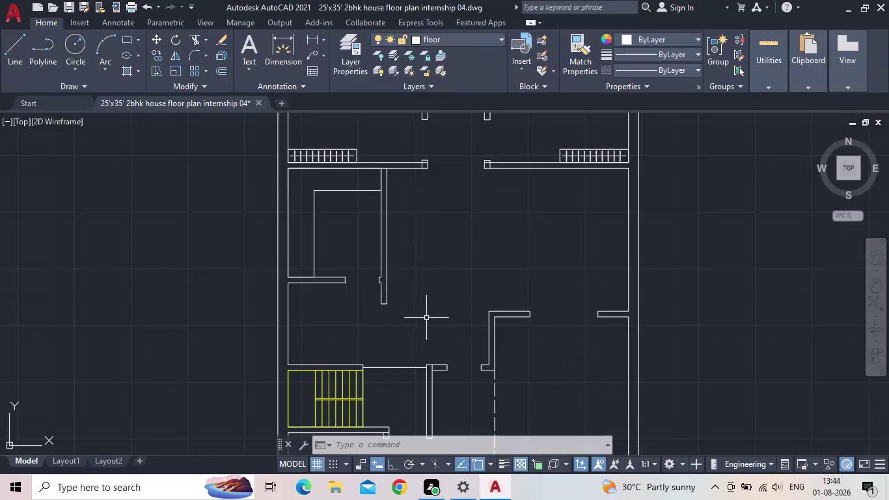
Pan and zoom around the finished floor plan to reframe it.
scroll(down, 3)
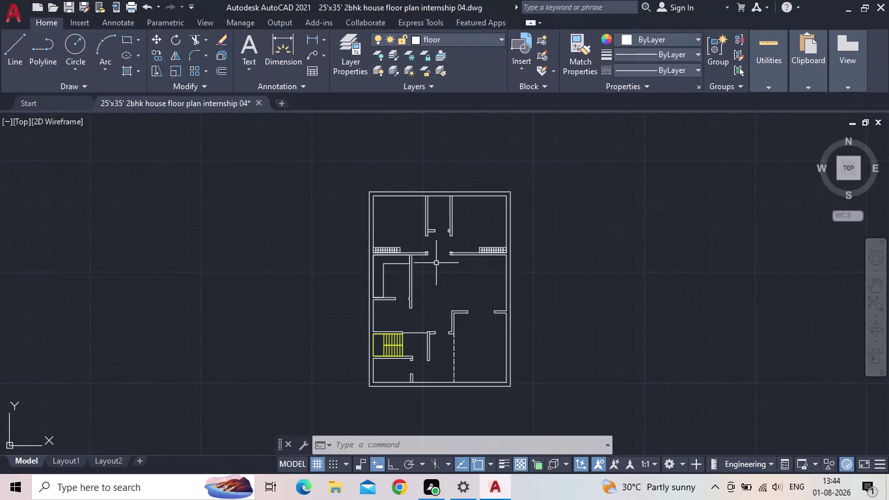
scroll(up, 3)
middle_drag(454, 289, 390, 300)
scroll(up, 3)
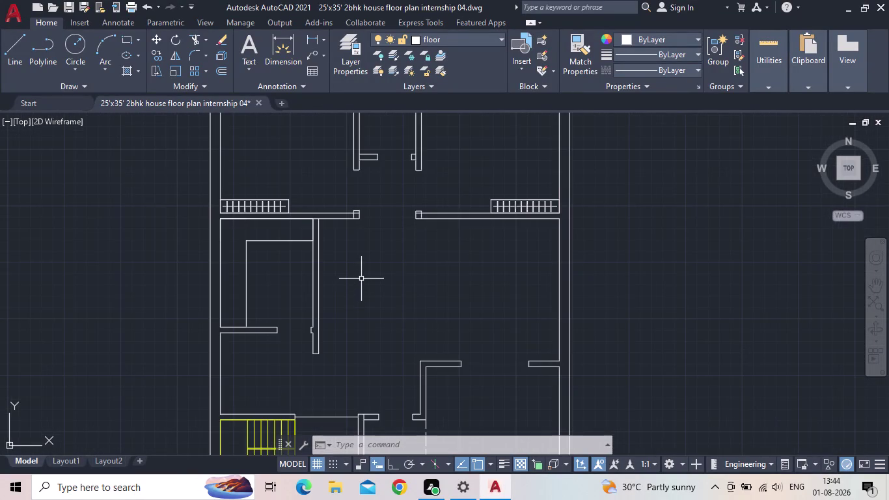
middle_drag(362, 280, 351, 291)
scroll(down, 3)
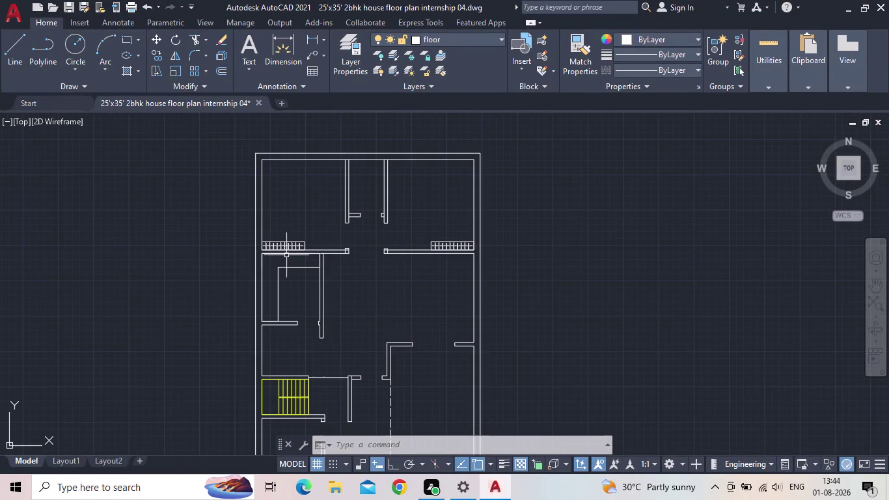
middle_drag(376, 305, 332, 244)
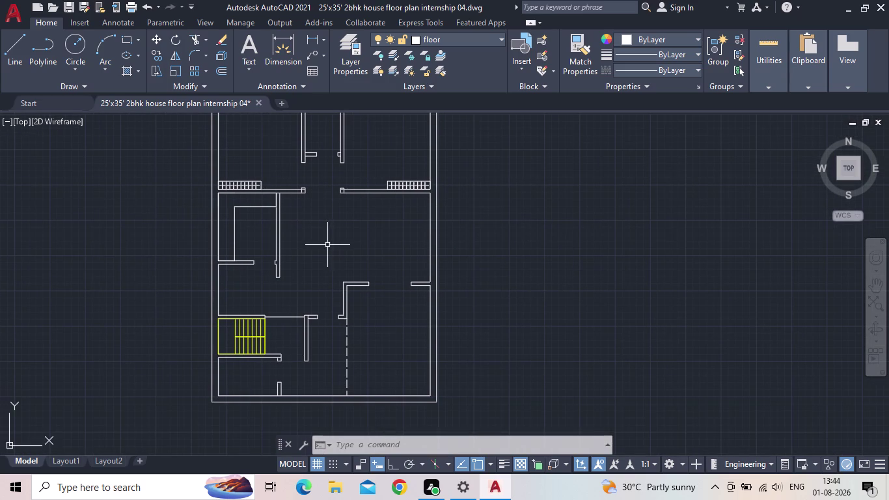
middle_drag(372, 236, 360, 241)
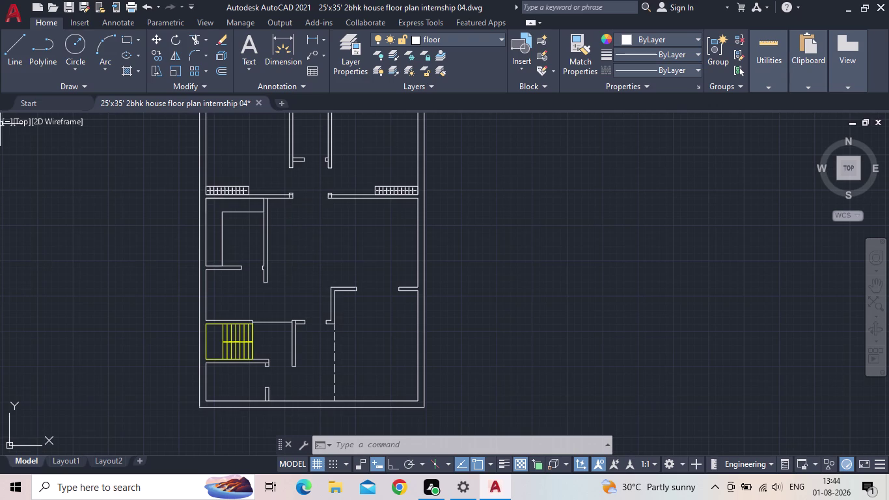
middle_drag(328, 245, 327, 246)
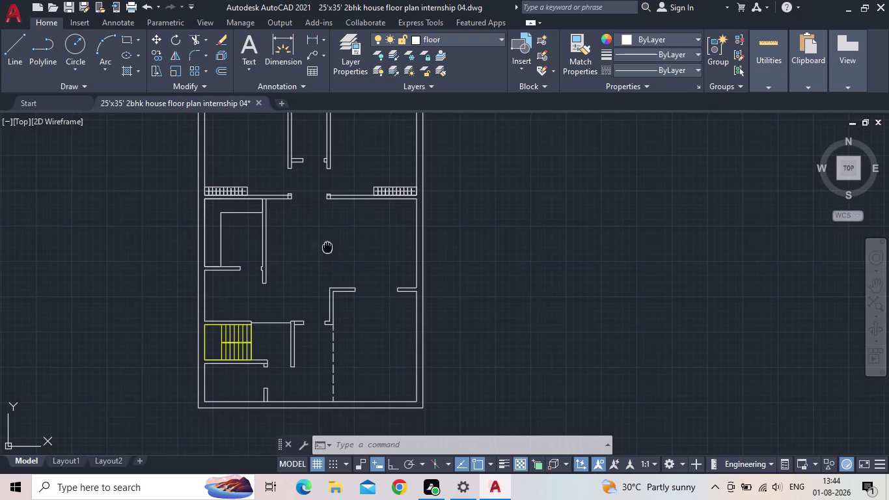
middle_drag(327, 246, 280, 282)
scroll(down, 3)
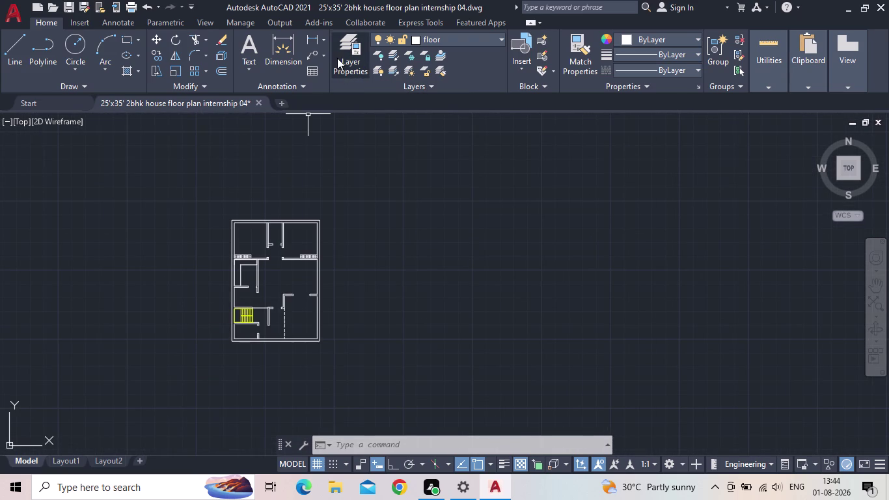
Make the cyan furnitures layer current in Layer Properties, then close the palette.
click(339, 59)
drag(337, 255, 338, 230)
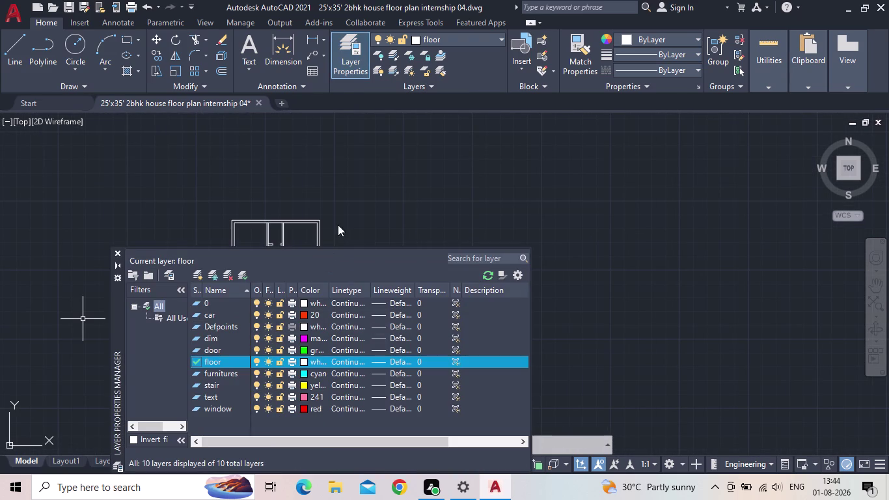
drag(338, 230, 337, 217)
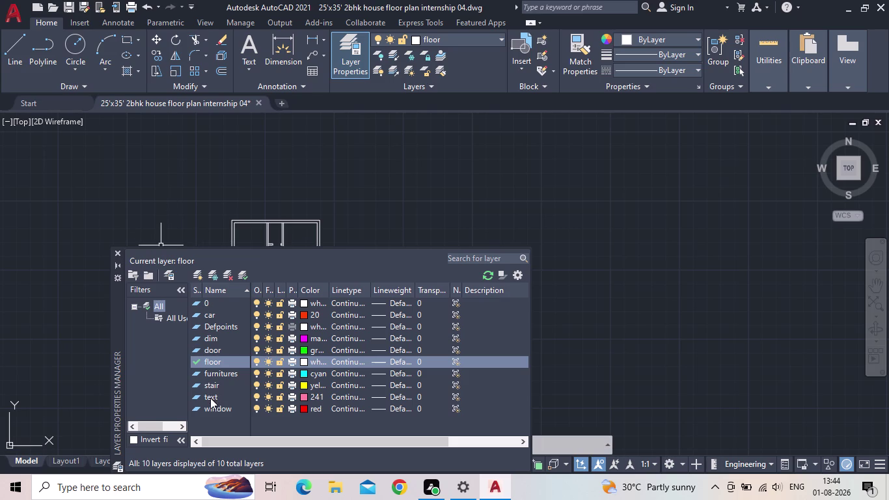
double_click(195, 373)
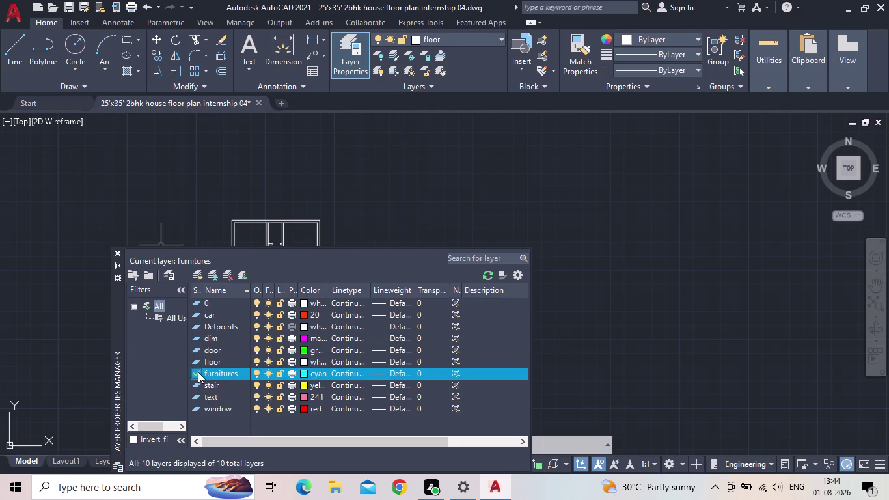
click(118, 250)
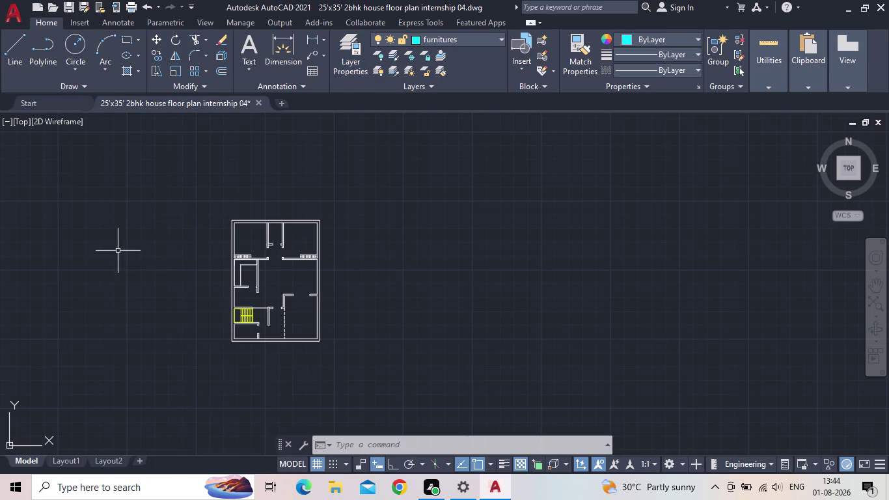
middle_drag(521, 216, 558, 202)
scroll(up, 3)
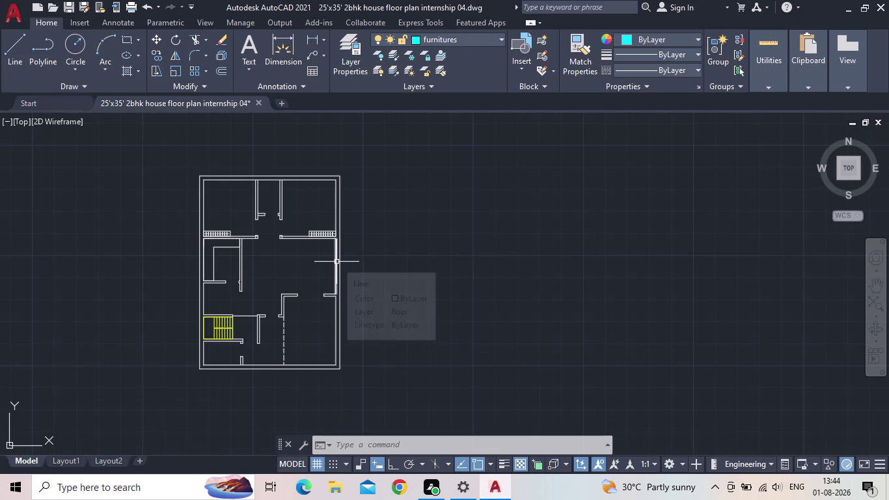
Open DesignCenter with DC and place a queen bed, dining set and rubber plant.
text(dc)
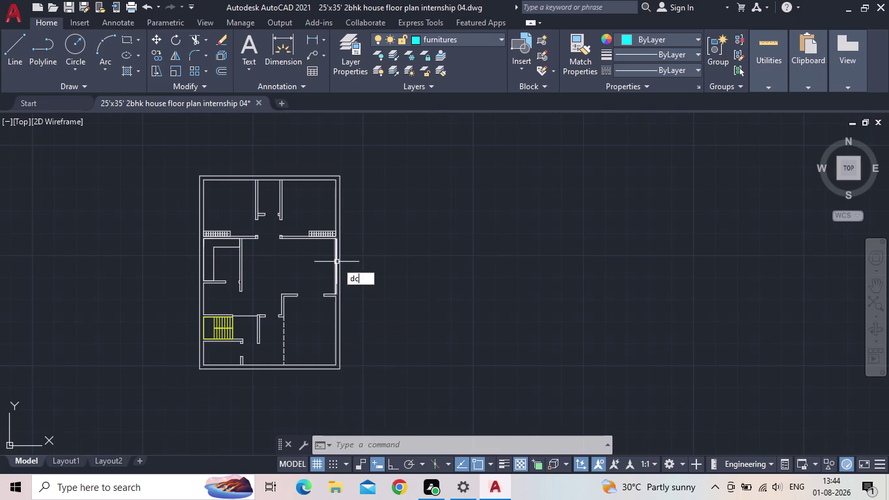
key(Return)
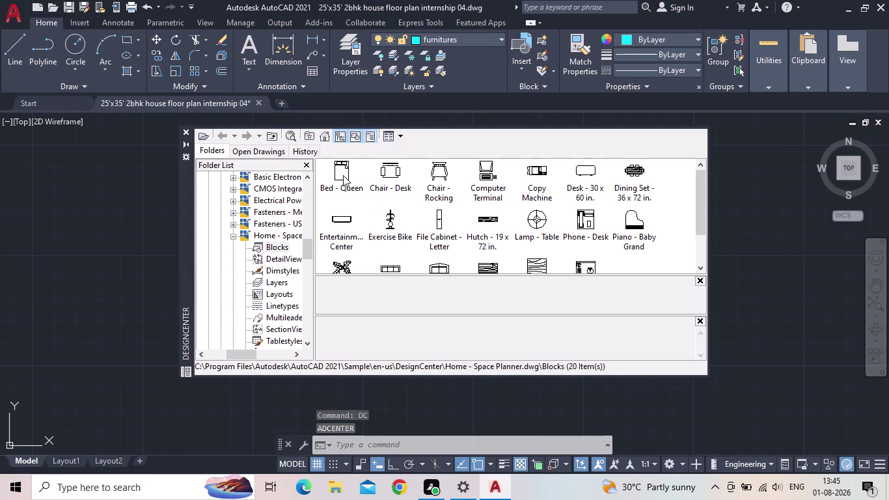
drag(343, 175, 127, 200)
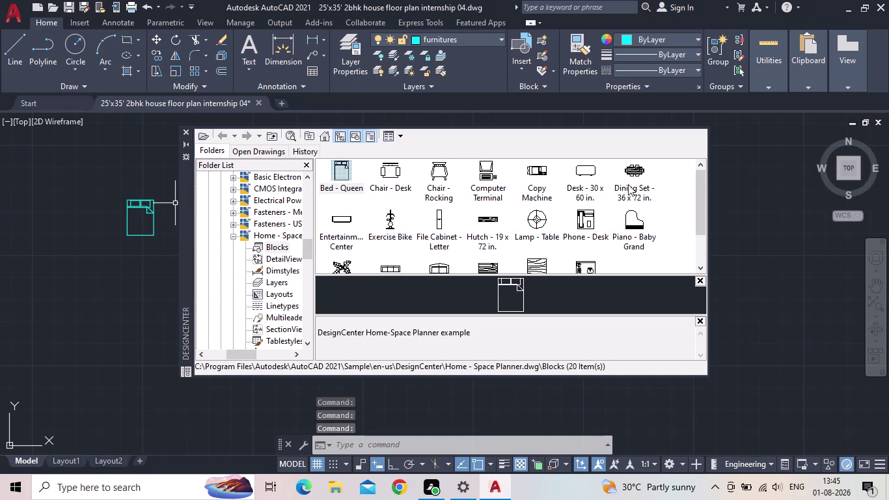
drag(636, 178, 138, 266)
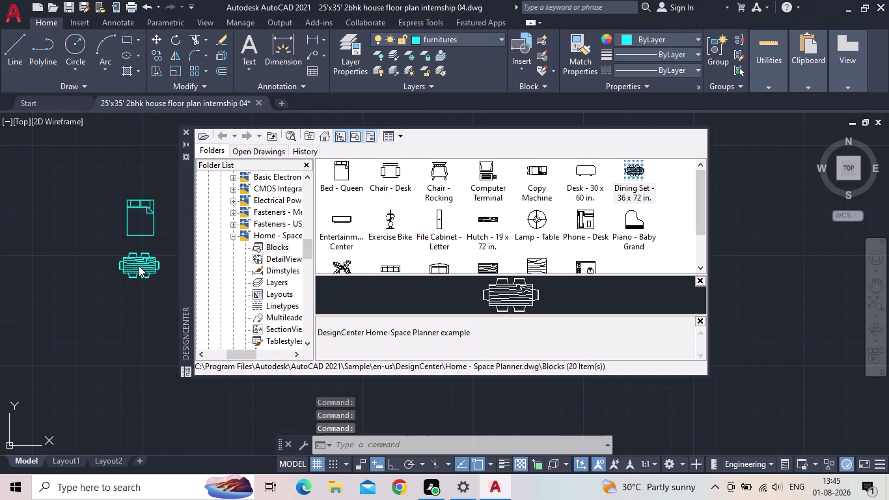
scroll(down, 3)
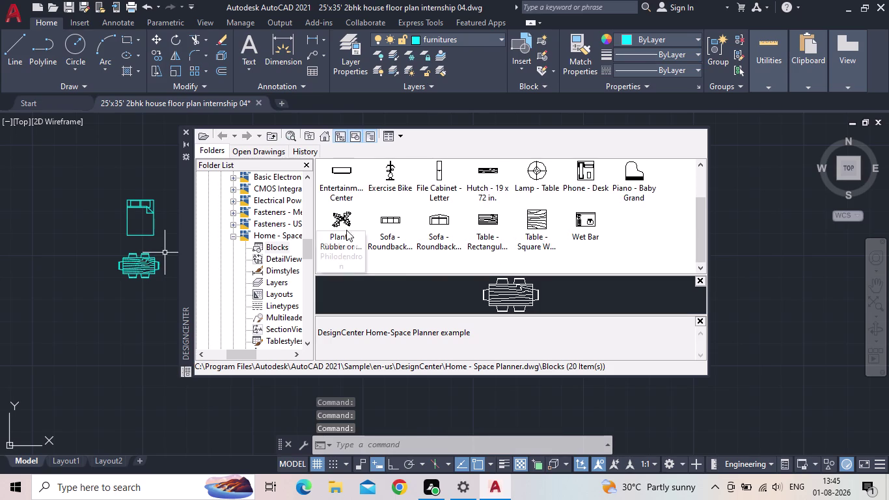
drag(342, 225, 95, 201)
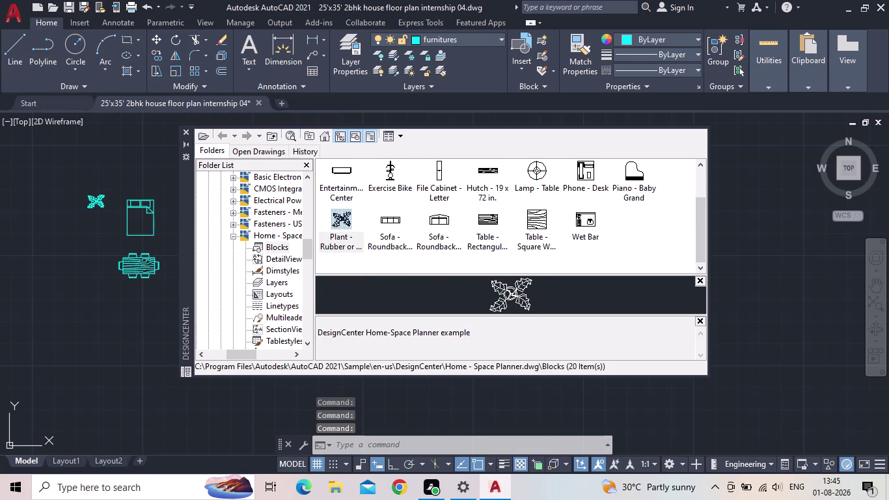
drag(95, 201, 91, 188)
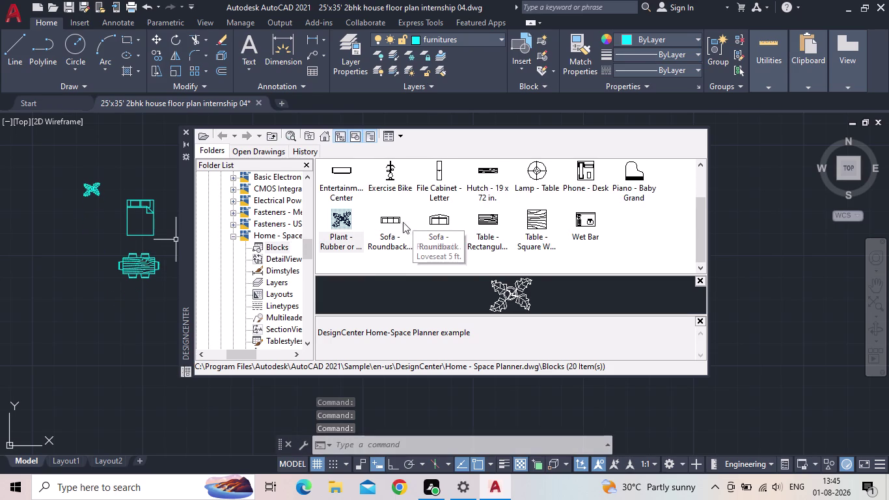
Add two roundback sofas, an entertainment center, a 30 x 60 desk and a table lamp.
drag(389, 221, 78, 256)
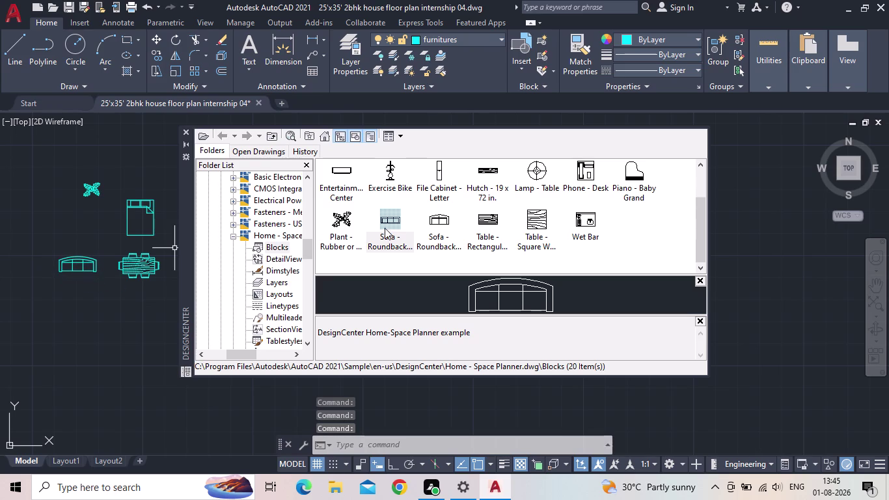
drag(439, 217, 86, 301)
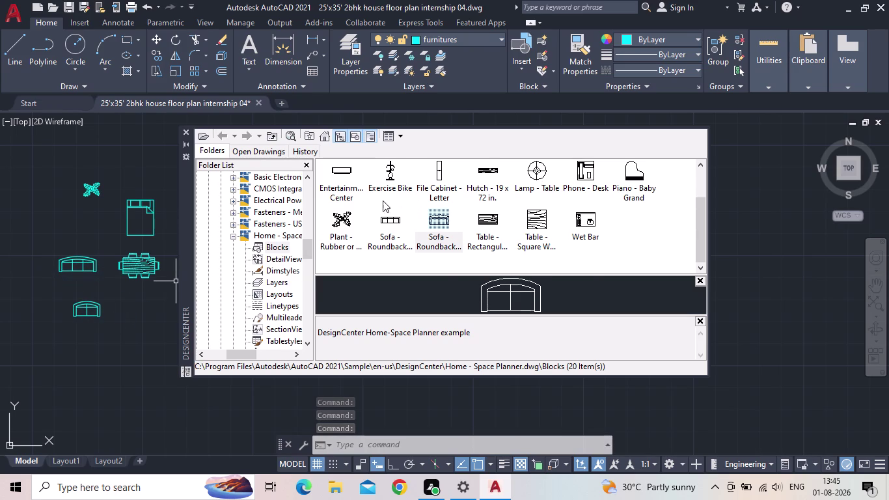
scroll(up, 3)
drag(340, 218, 181, 290)
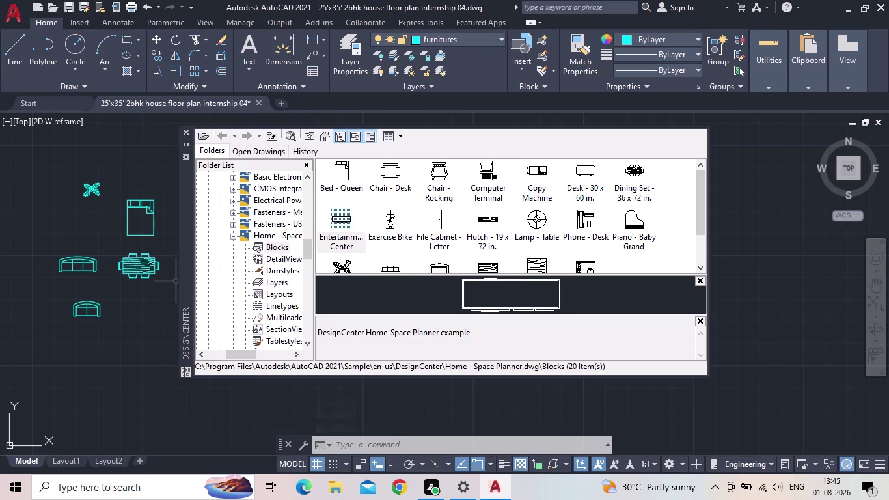
drag(181, 291, 82, 331)
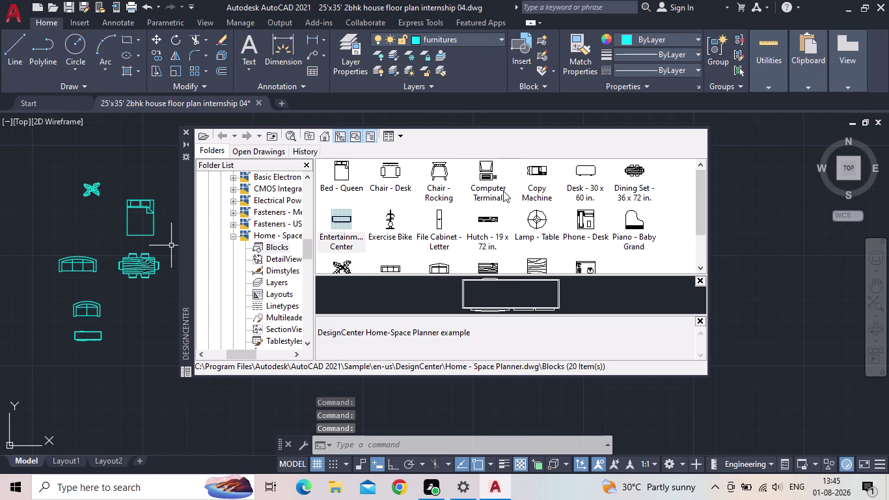
drag(582, 171, 134, 365)
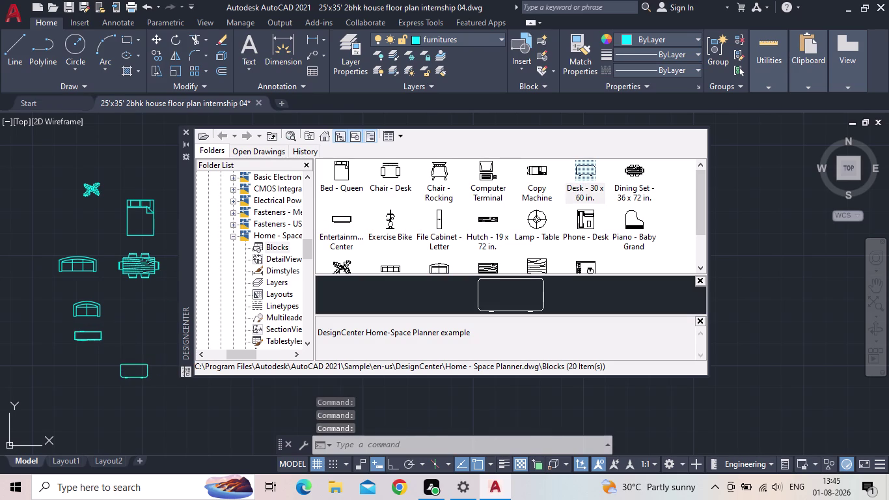
drag(134, 365, 135, 306)
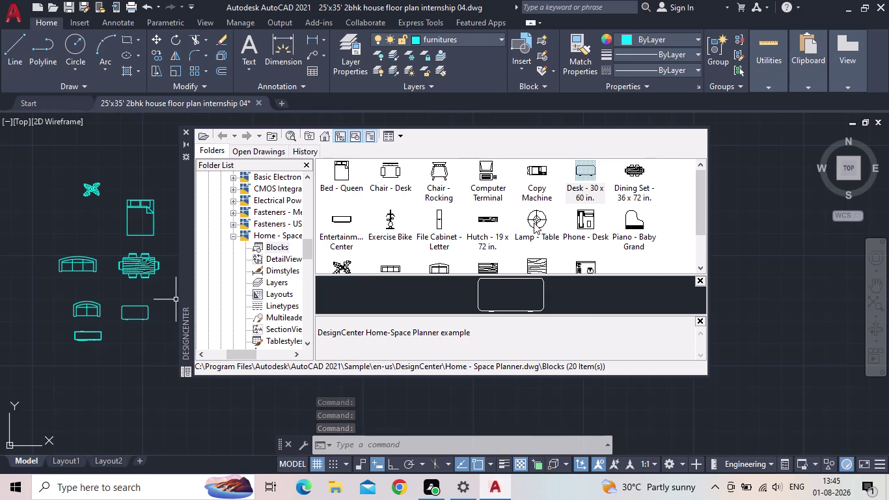
drag(540, 218, 89, 223)
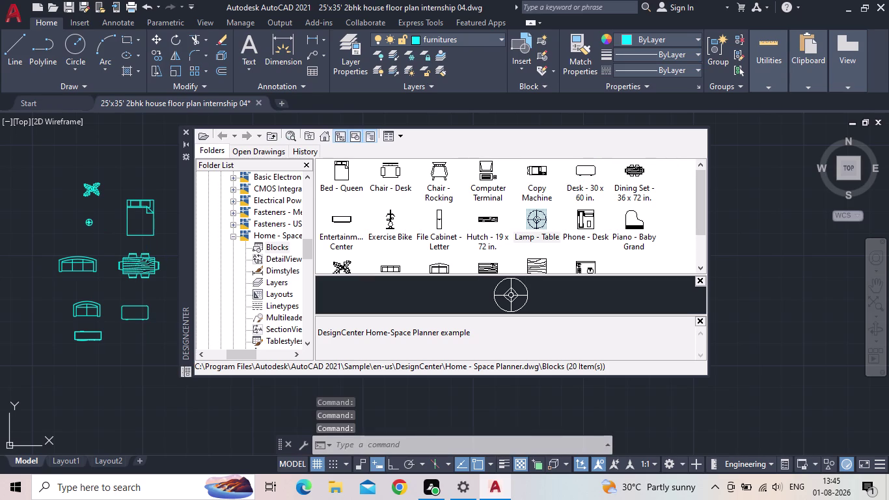
drag(88, 223, 132, 184)
scroll(down, 3)
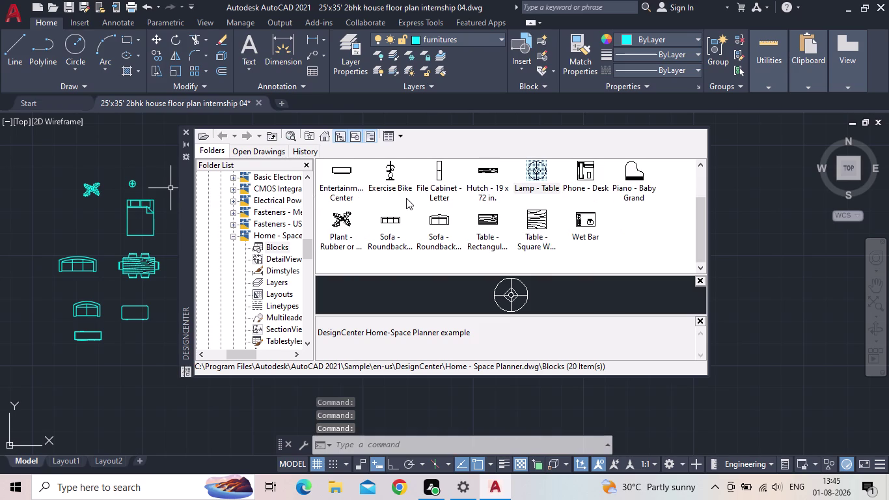
scroll(down, 3)
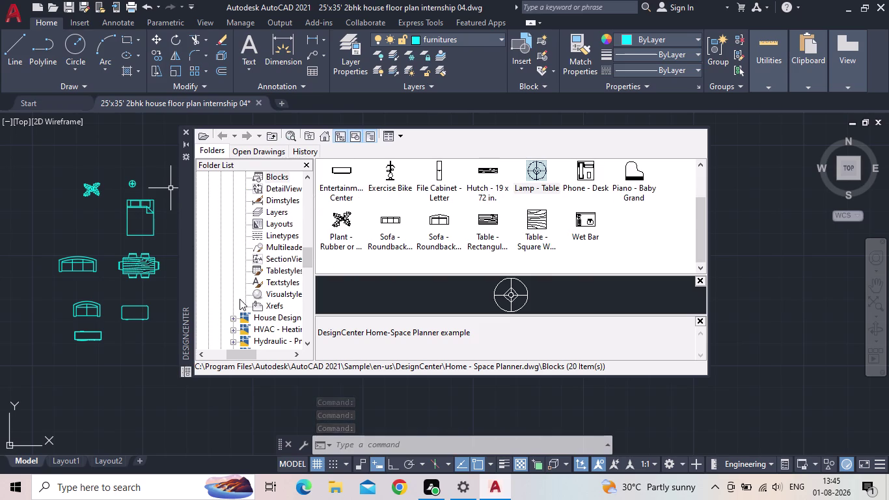
Browse DesignCenter from Home - Space Planner to the House Designer drawing's blocks.
scroll(up, 3)
scroll(down, 3)
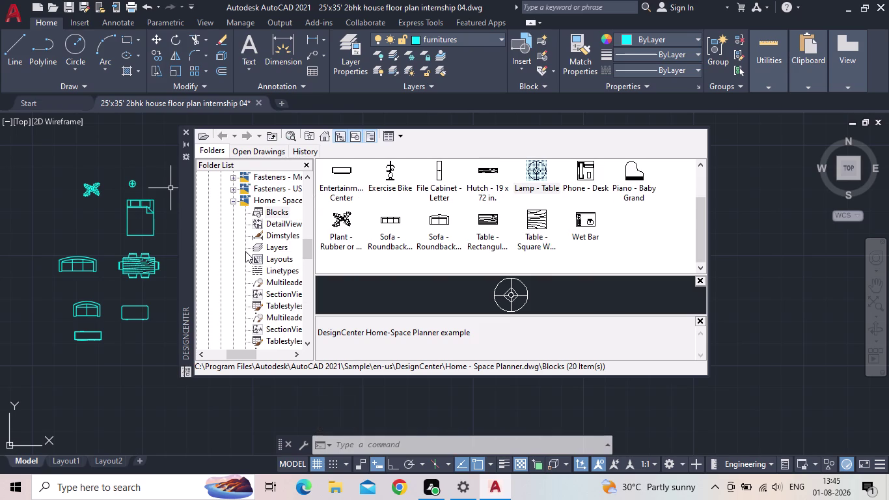
click(231, 203)
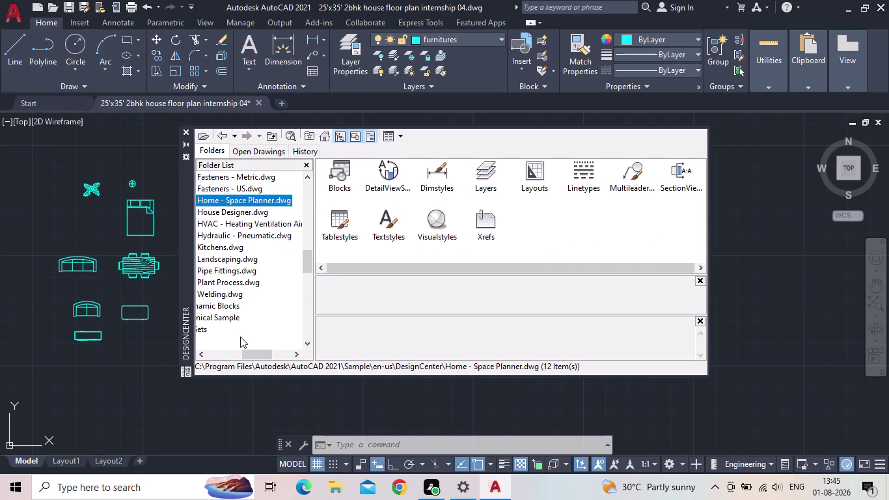
drag(258, 352, 245, 356)
click(221, 212)
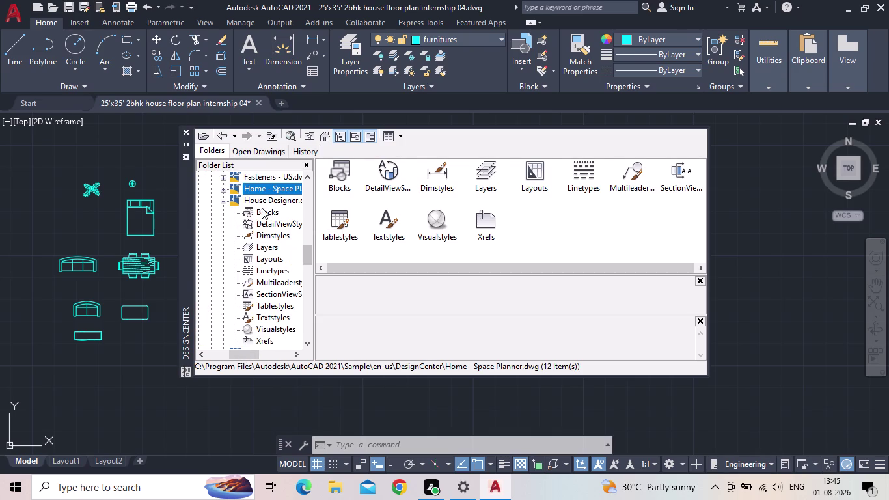
double_click(335, 183)
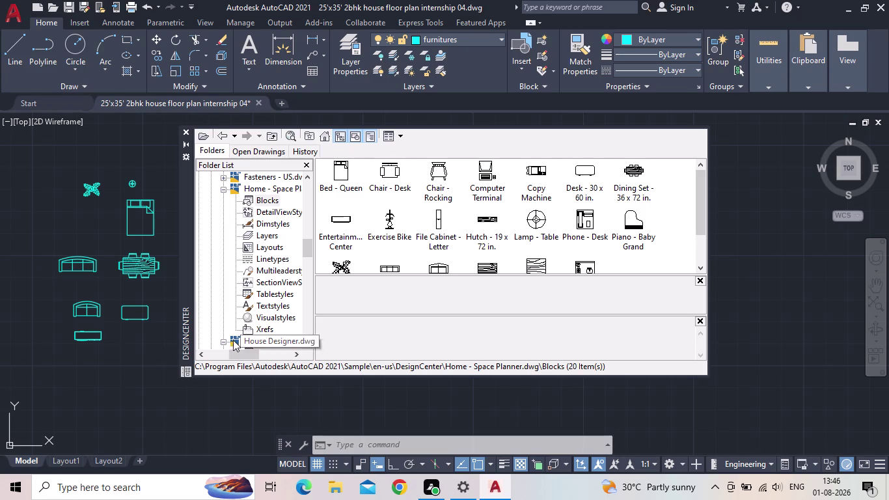
click(259, 337)
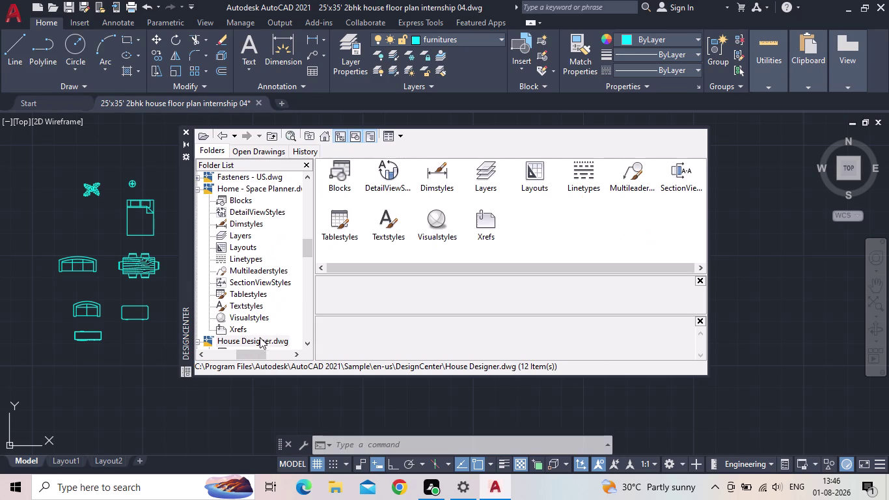
double_click(341, 166)
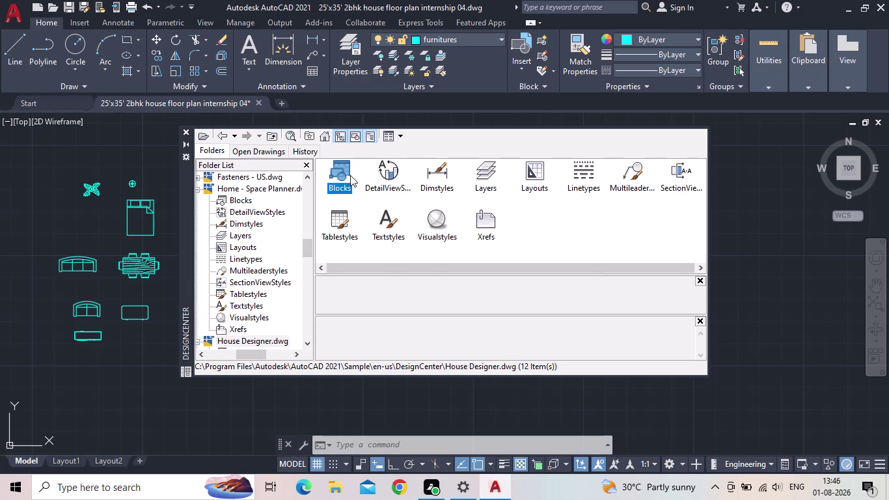
double_click(350, 175)
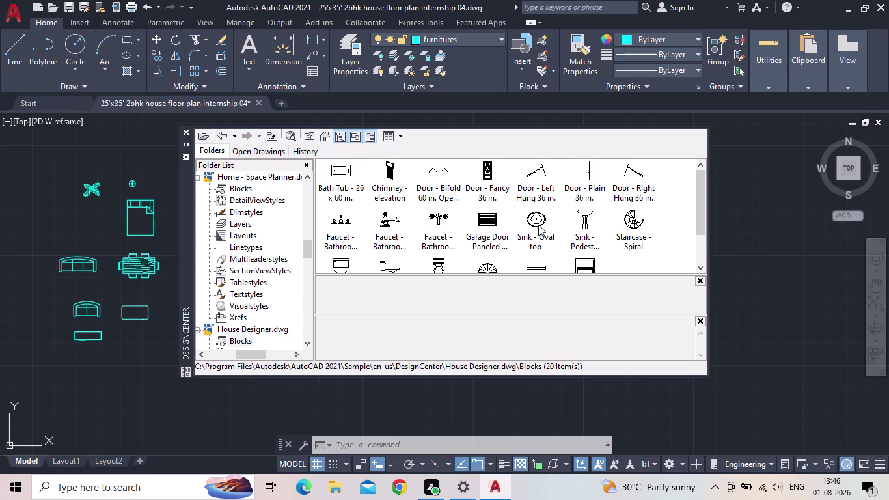
Place Toilet - top and Sink - Oval top blocks below the furniture and dismiss DesignCenter.
scroll(down, 3)
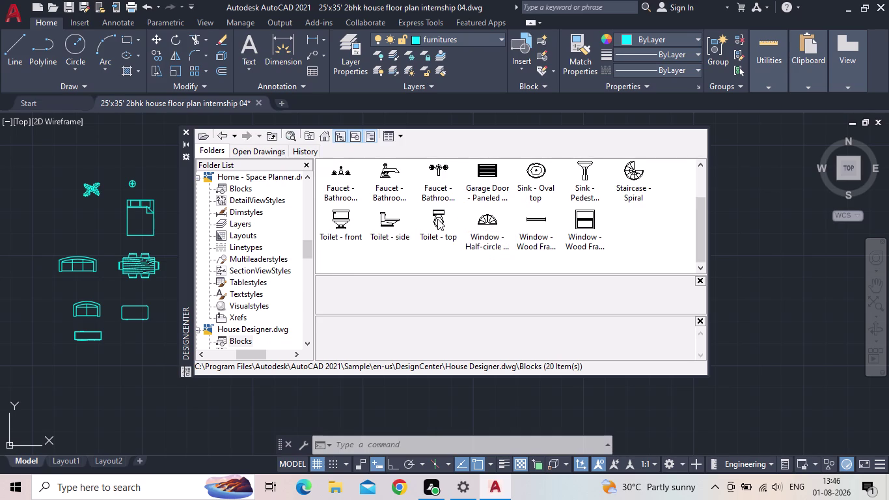
drag(440, 218, 122, 362)
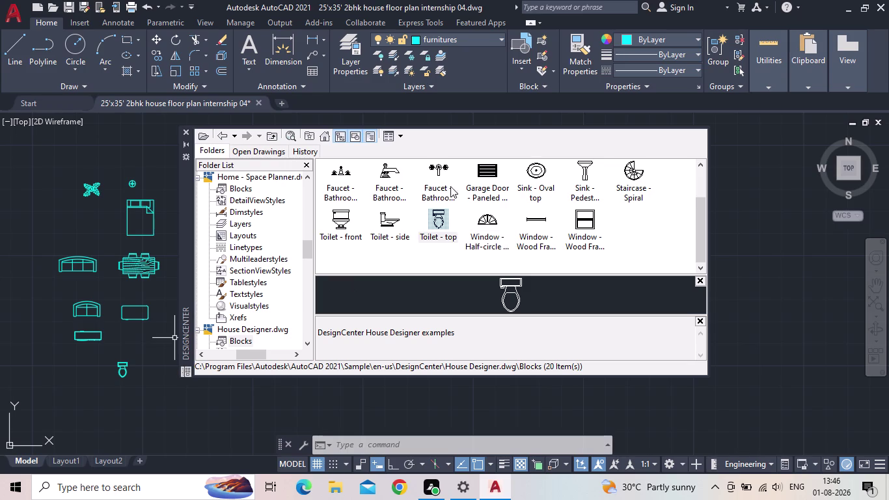
scroll(up, 3)
drag(538, 216, 534, 219)
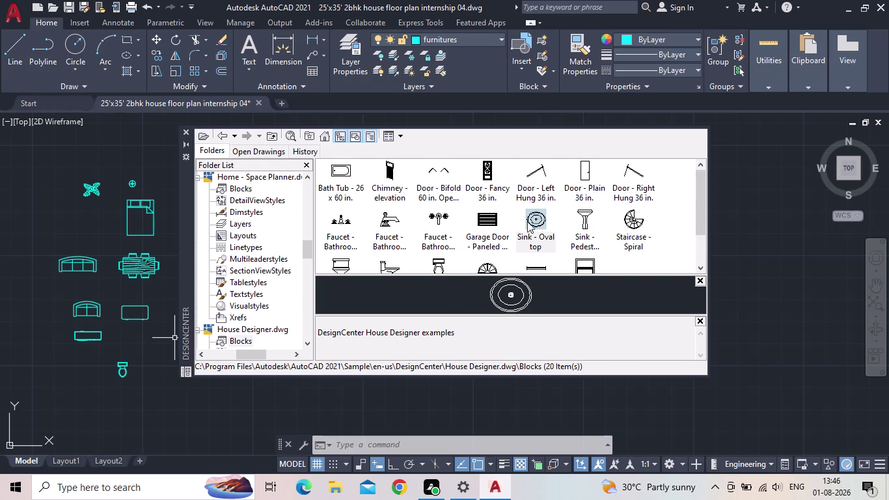
drag(534, 219, 150, 377)
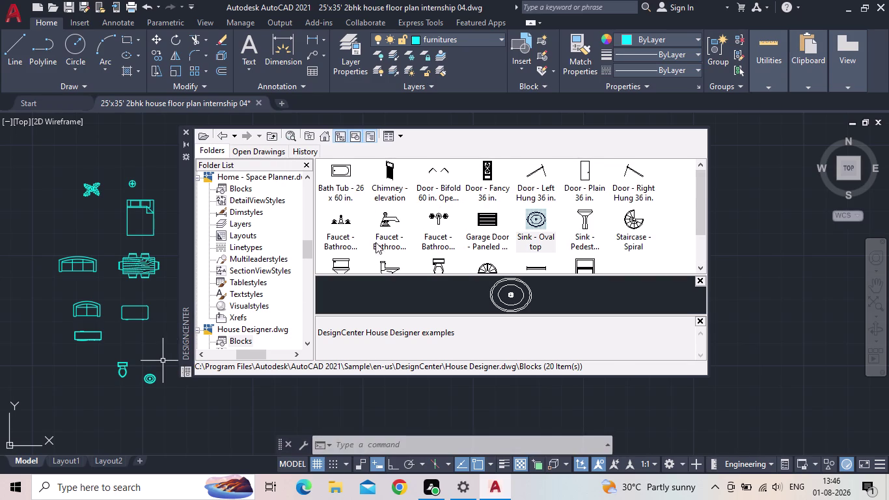
scroll(down, 3)
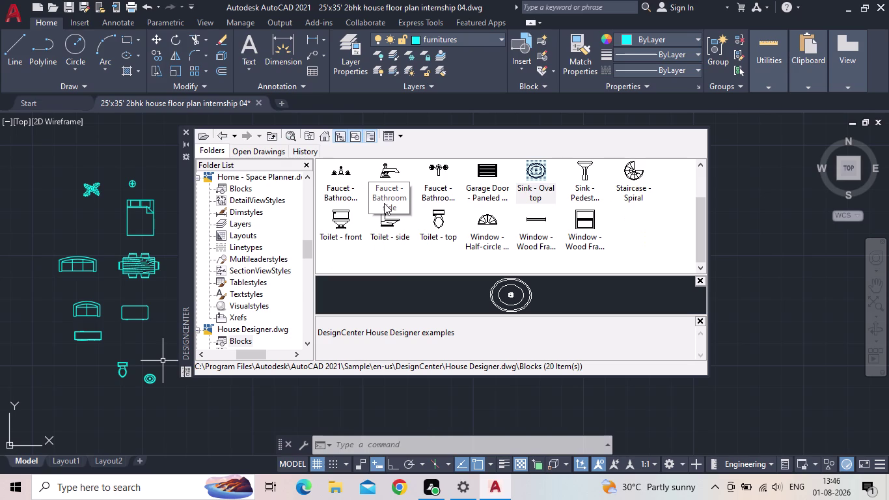
scroll(up, 3)
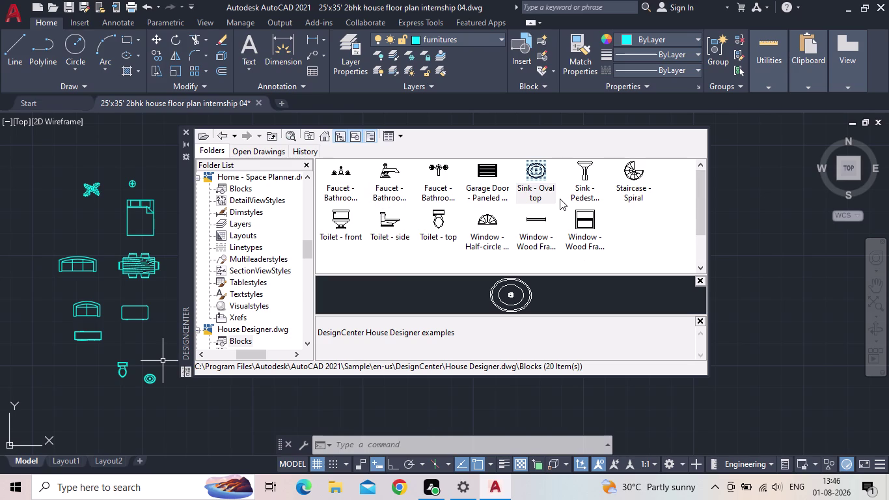
click(184, 131)
Reopen DesignCenter with DC and show the Kitchens.dwg blocks.
middle_drag(560, 276, 742, 245)
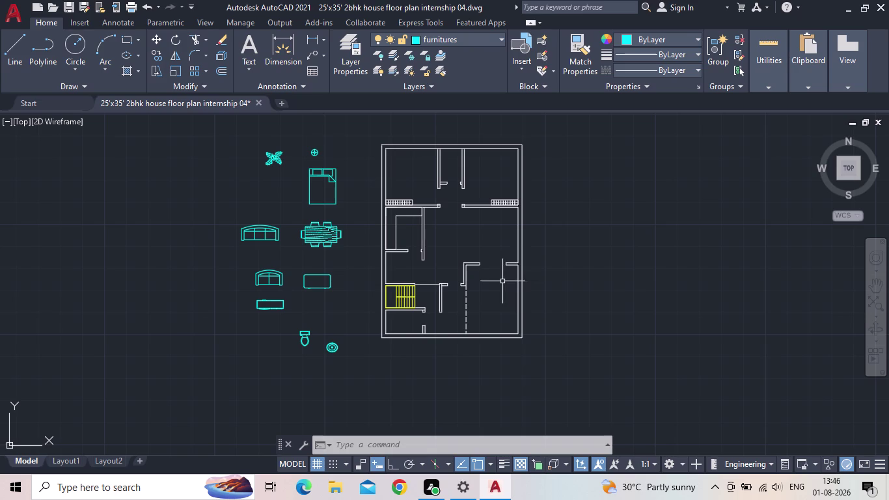
key(d)
key(c)
key(Return)
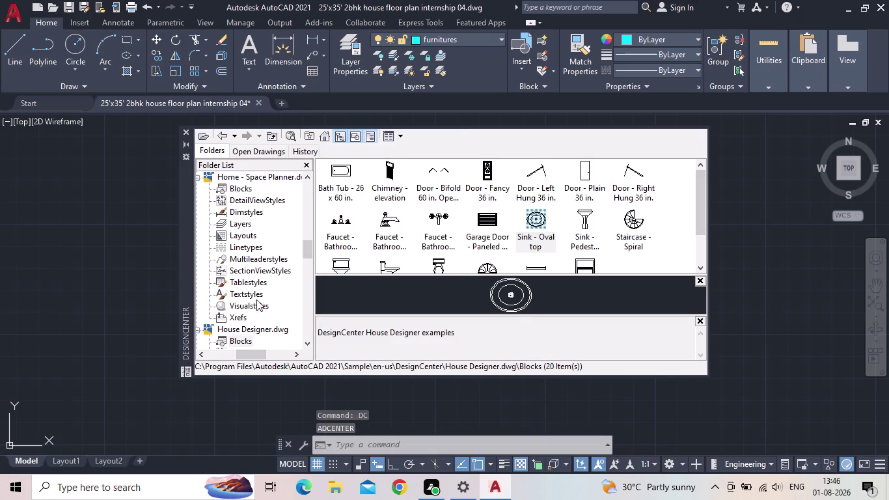
scroll(down, 3)
scroll(down, 3)
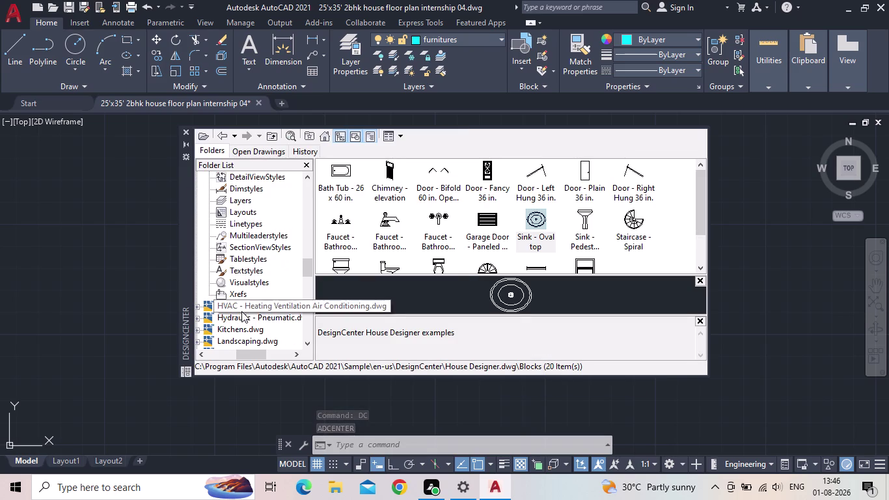
click(198, 331)
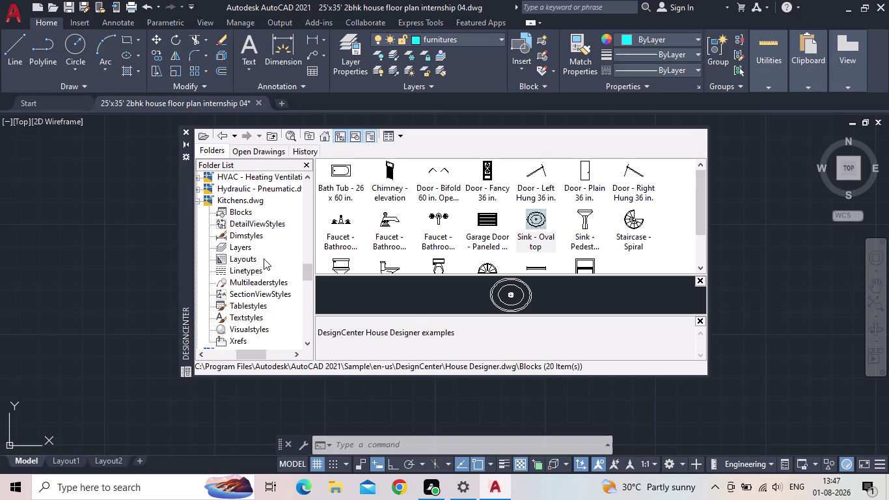
scroll(down, 3)
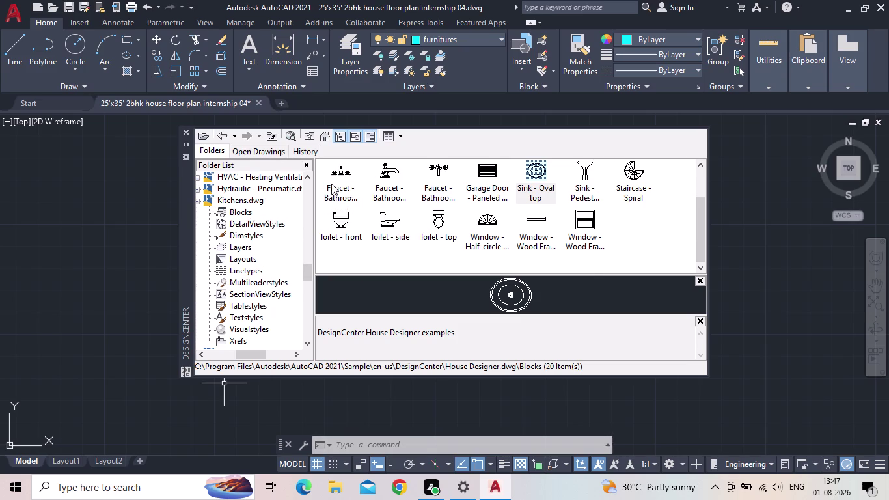
scroll(up, 3)
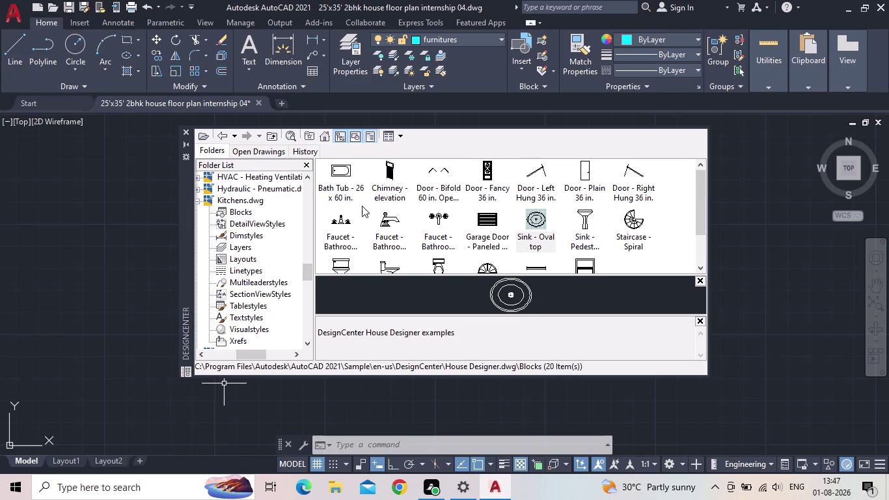
click(226, 209)
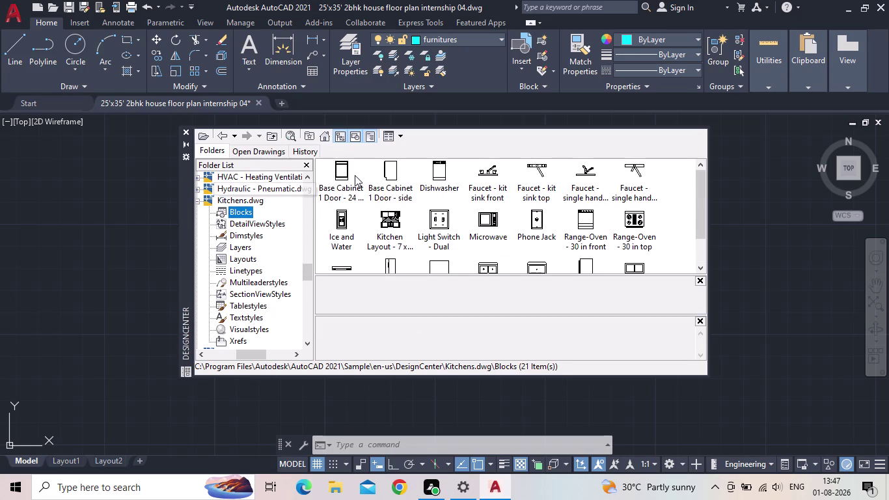
scroll(down, 3)
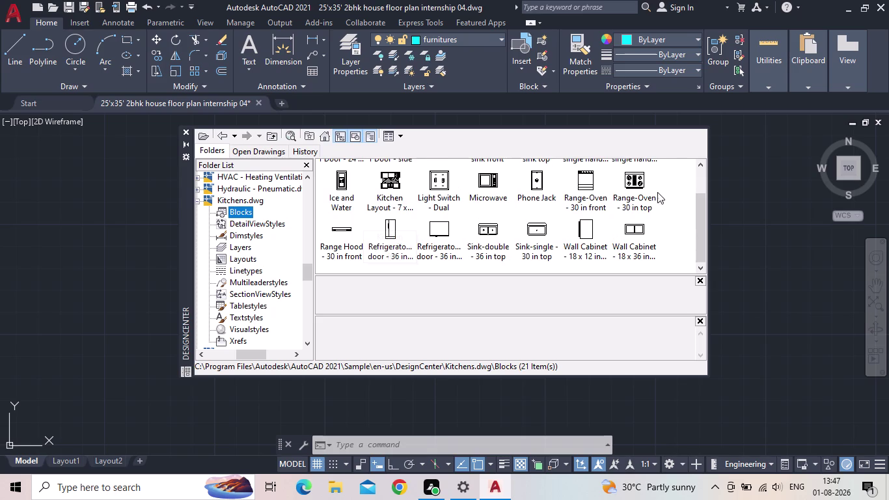
Place Range-Oven top, Sink-single, Range Hood and Microwave blocks, then close DesignCenter.
drag(633, 184, 72, 242)
drag(539, 230, 95, 283)
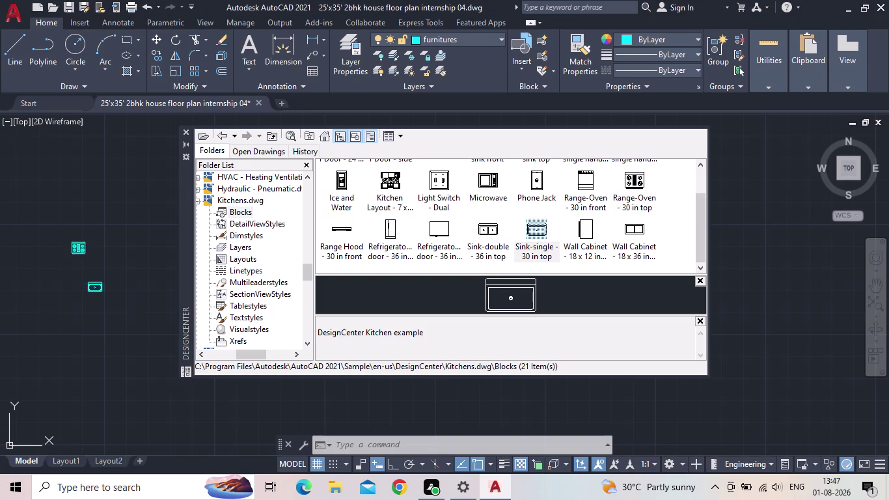
drag(94, 282, 82, 271)
scroll(down, 3)
scroll(up, 3)
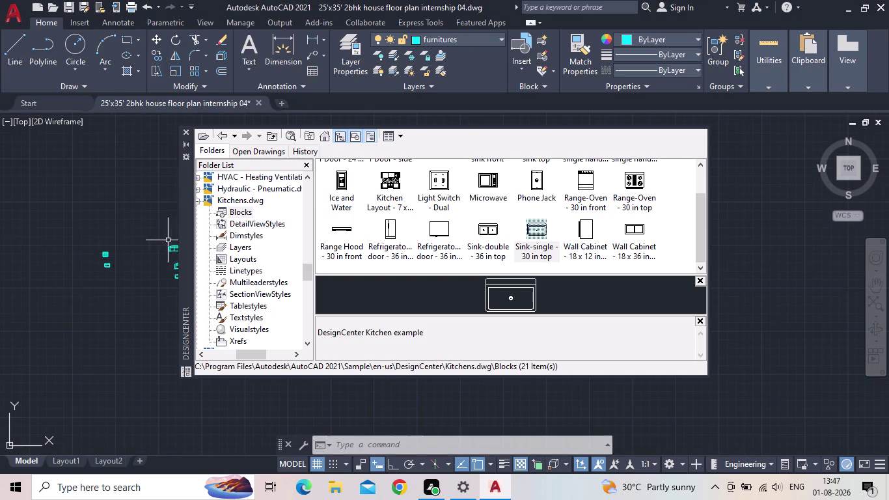
scroll(up, 3)
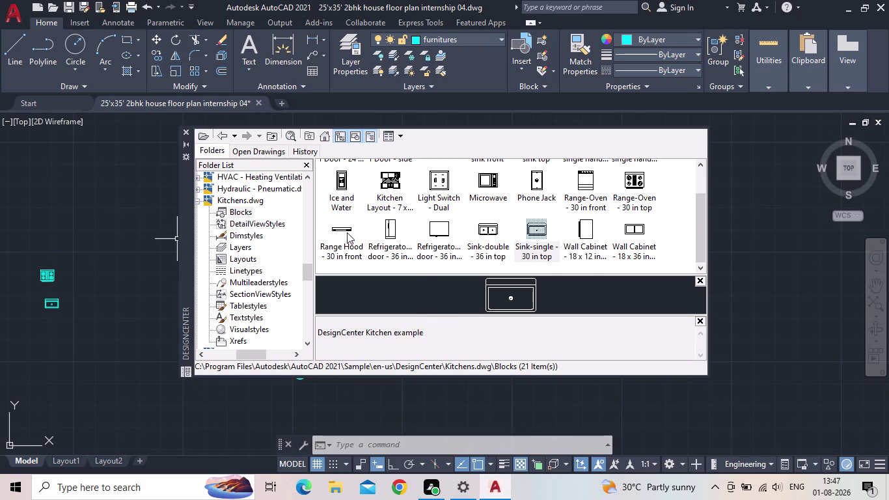
drag(347, 233, 58, 231)
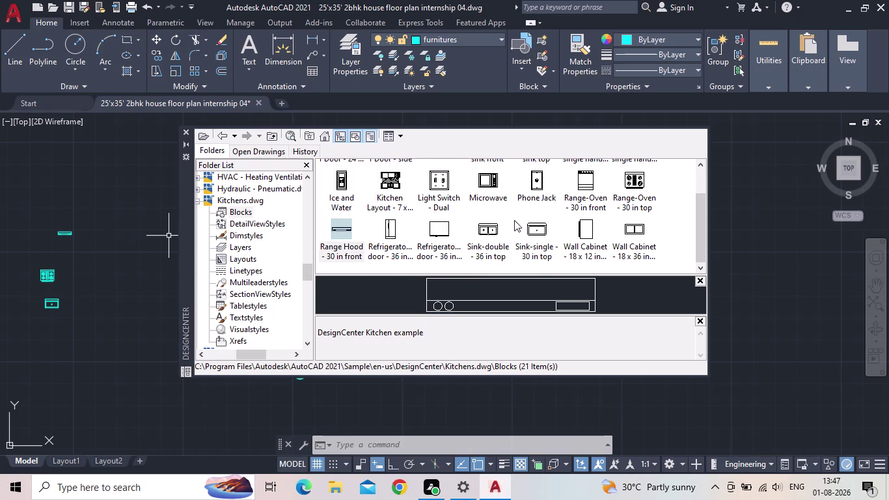
scroll(up, 3)
drag(487, 218, 78, 275)
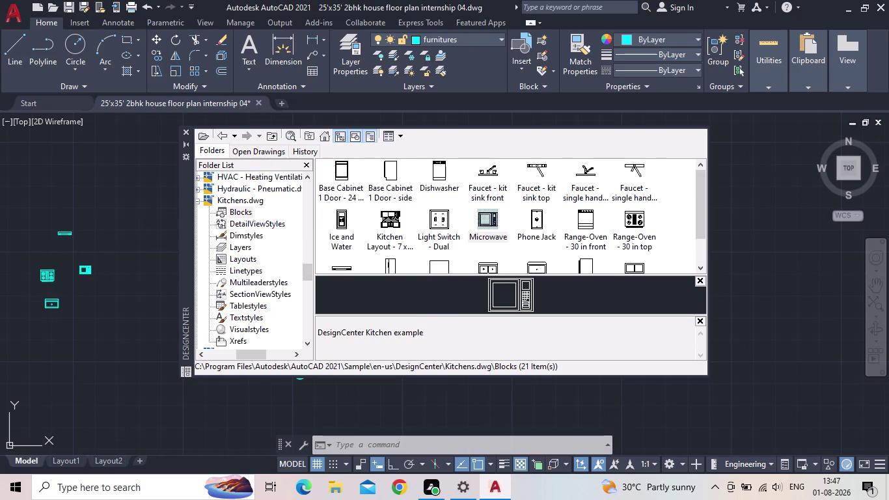
drag(78, 274, 72, 280)
scroll(up, 3)
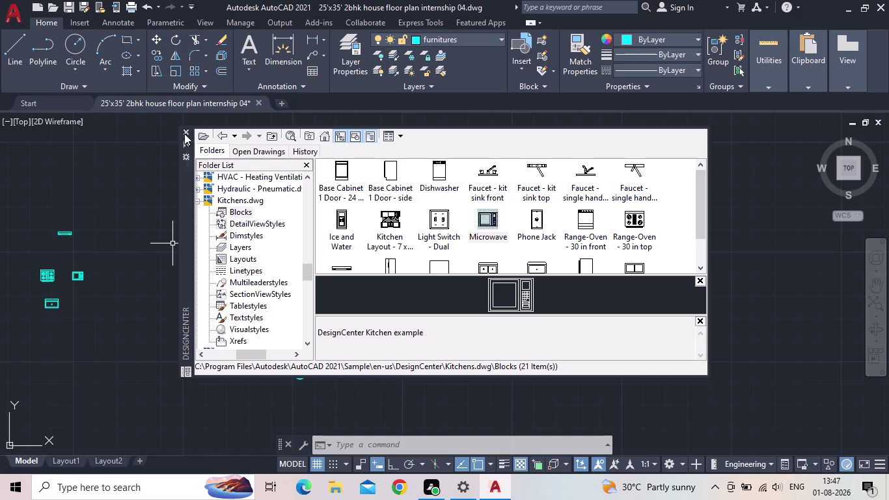
click(183, 130)
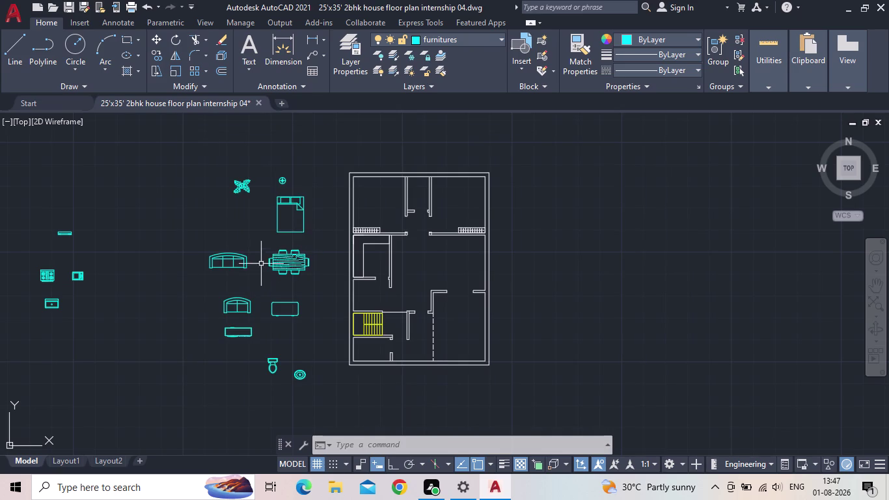
scroll(up, 3)
drag(343, 234, 329, 232)
click(242, 200)
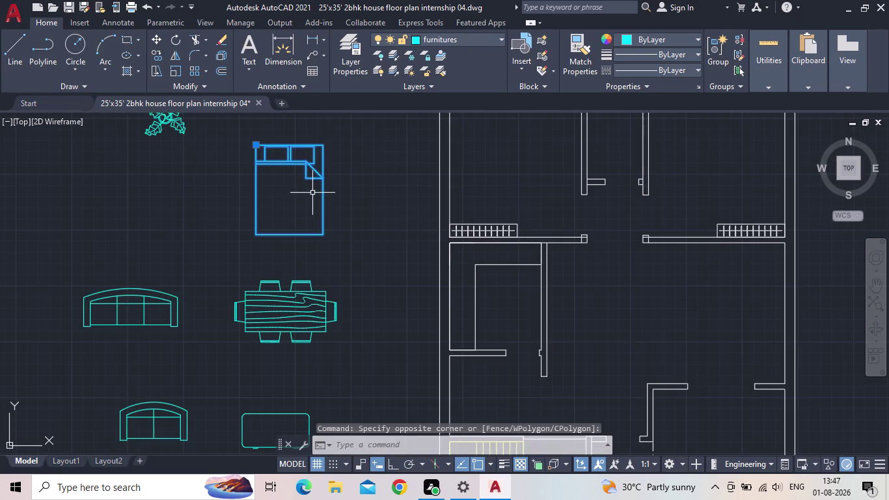
middle_drag(313, 194, 304, 226)
scroll(down, 3)
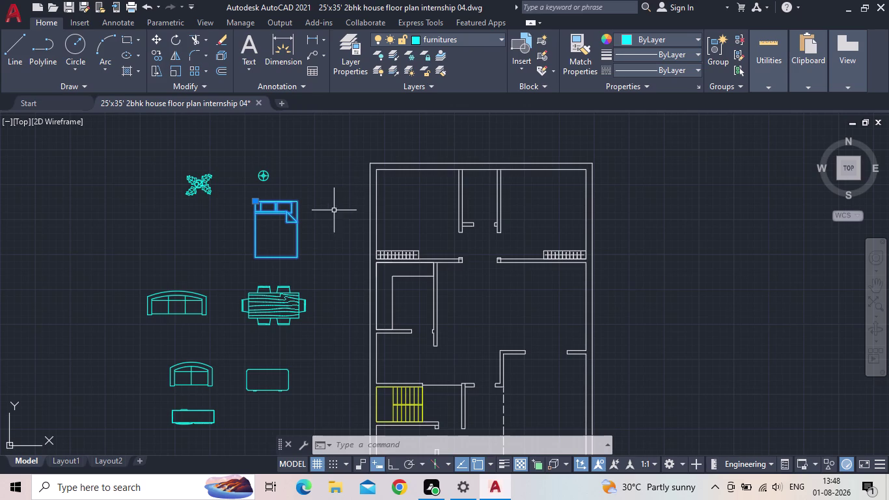
scroll(up, 3)
scroll(down, 3)
middle_drag(258, 233, 222, 253)
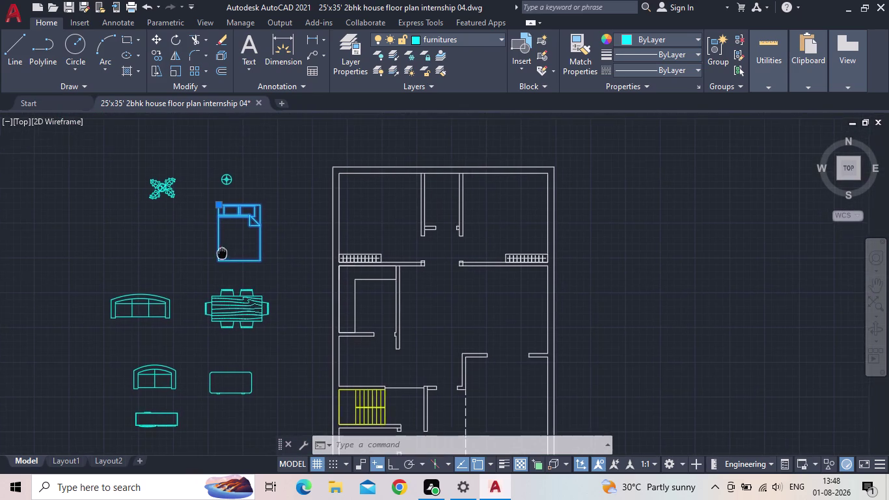
middle_drag(222, 253, 221, 253)
key(c)
key(o)
key(Return)
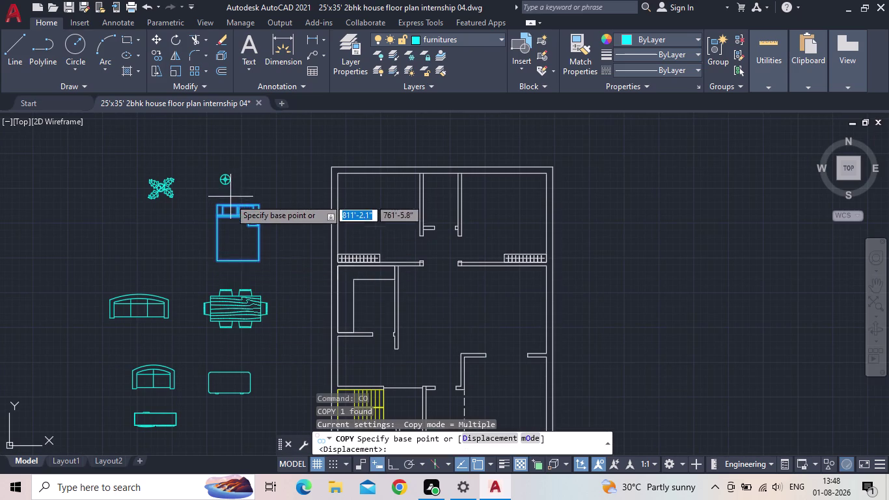
scroll(up, 3)
scroll(up, 3)
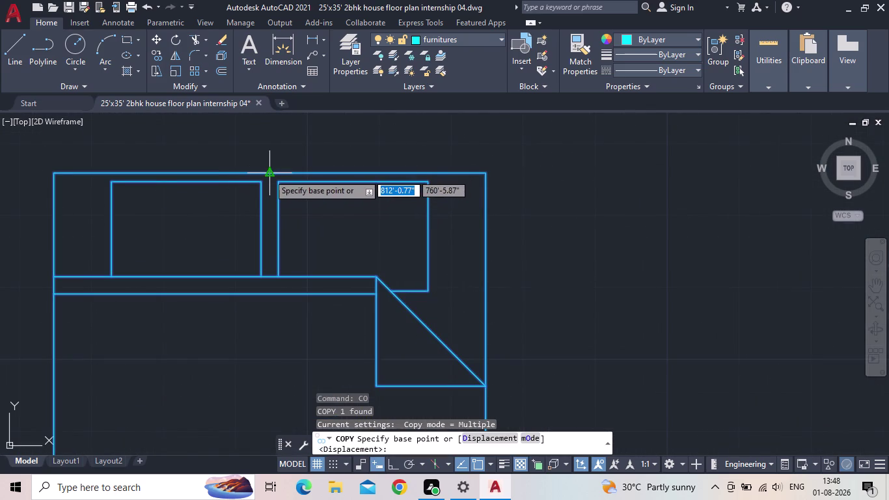
click(268, 174)
middle_click(477, 174)
scroll(down, 3)
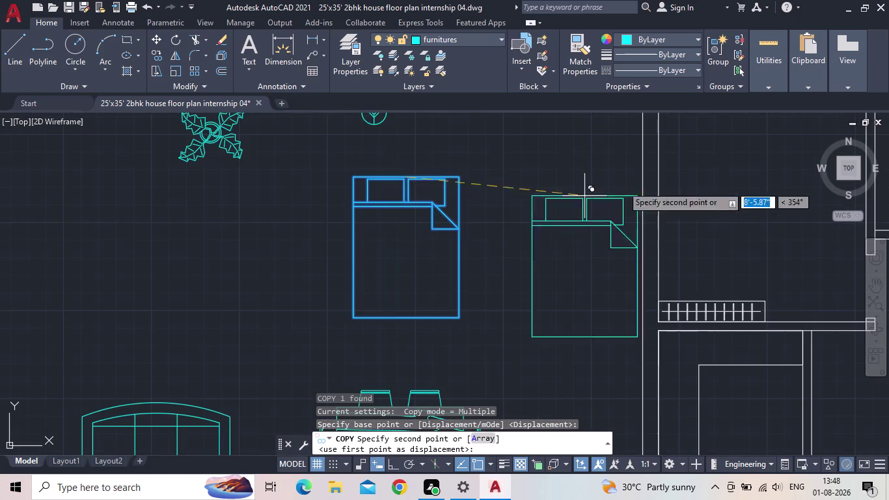
middle_drag(643, 180, 424, 190)
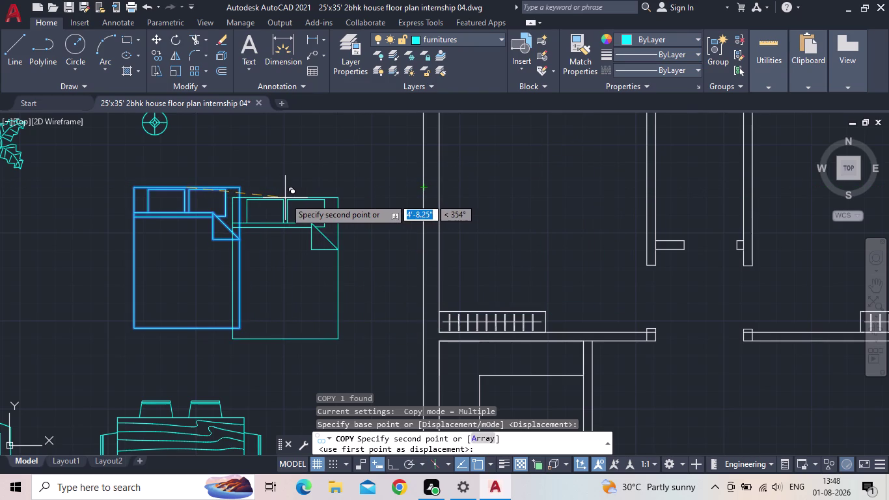
key(Escape)
drag(283, 261, 267, 254)
click(172, 229)
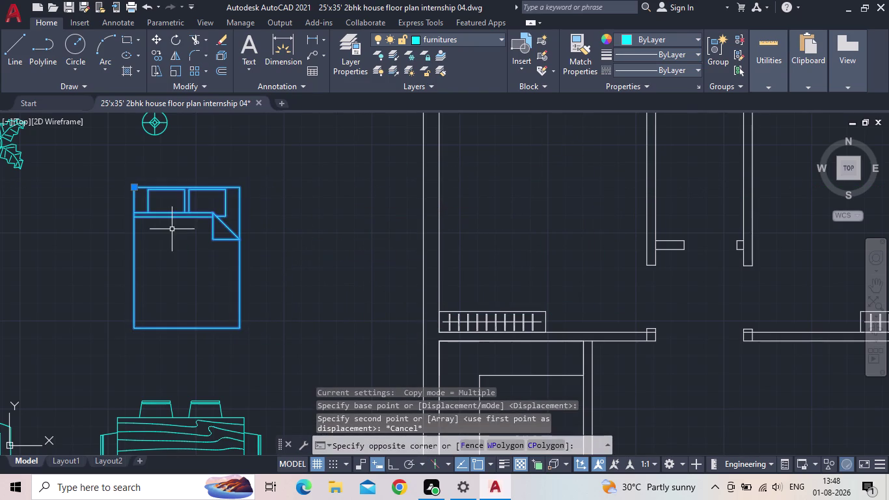
Rotate the queen bed 90° with Ortho on so its headboard faces left.
key(r)
key(o)
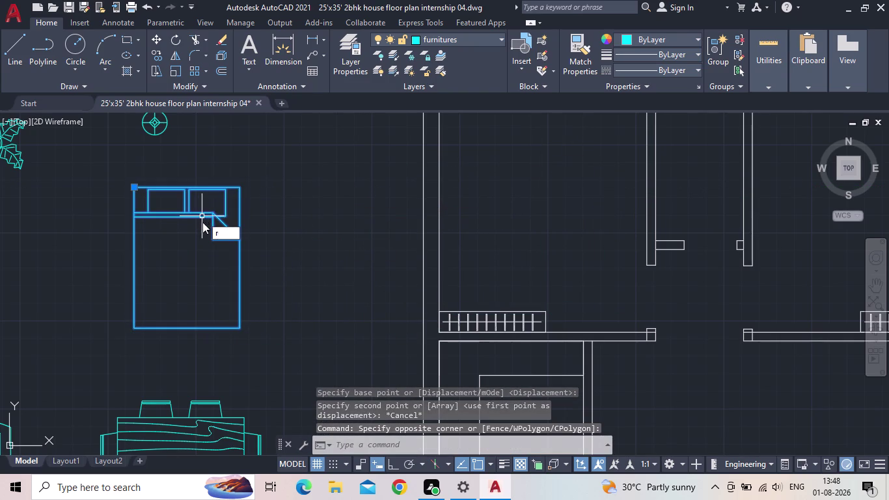
key(Return)
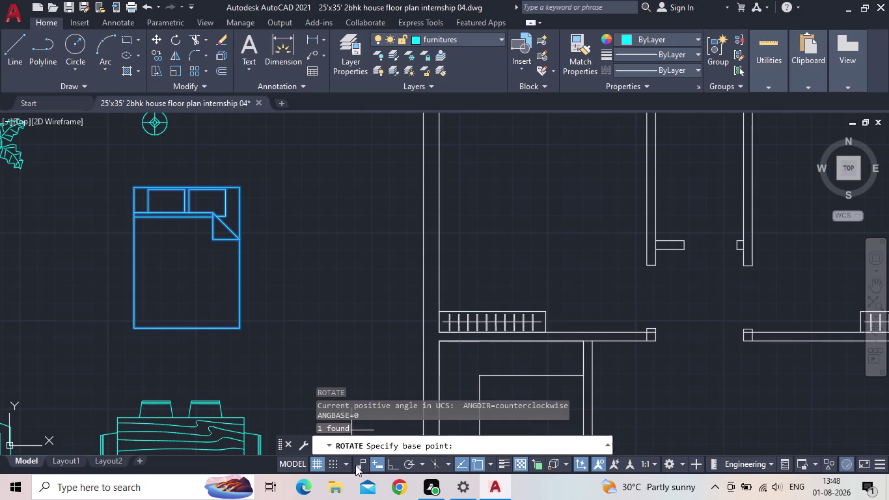
click(387, 462)
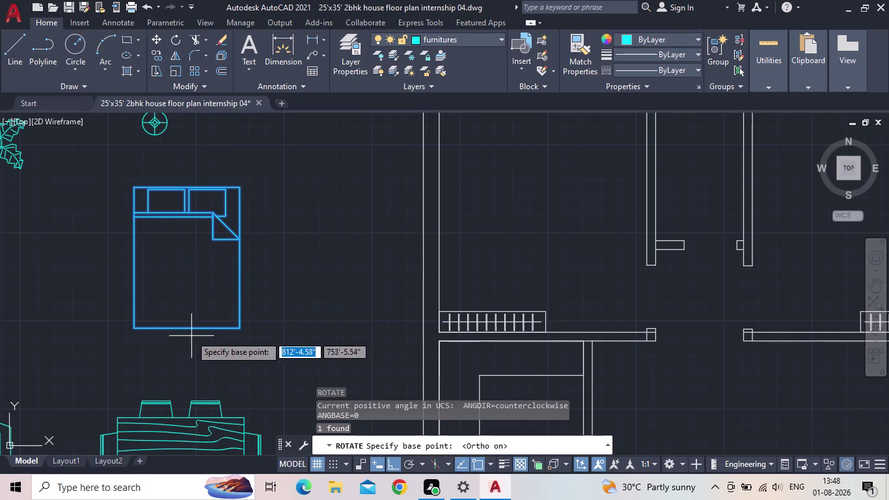
drag(188, 325, 198, 319)
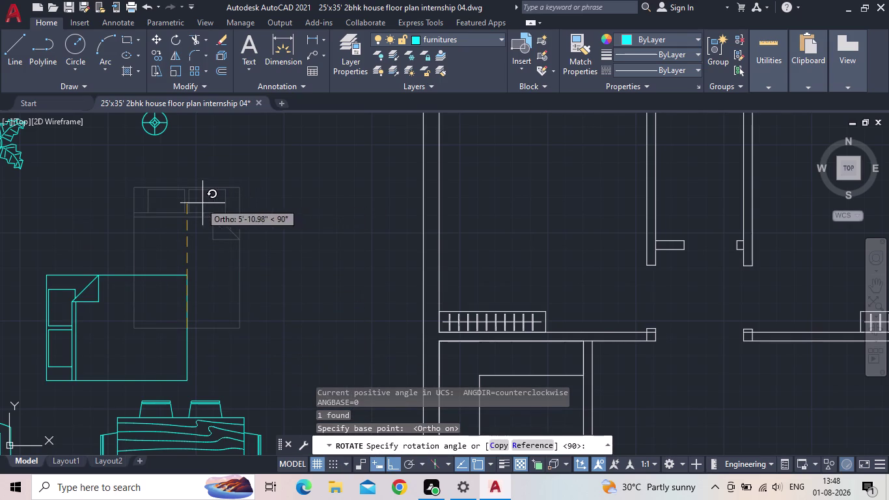
click(187, 175)
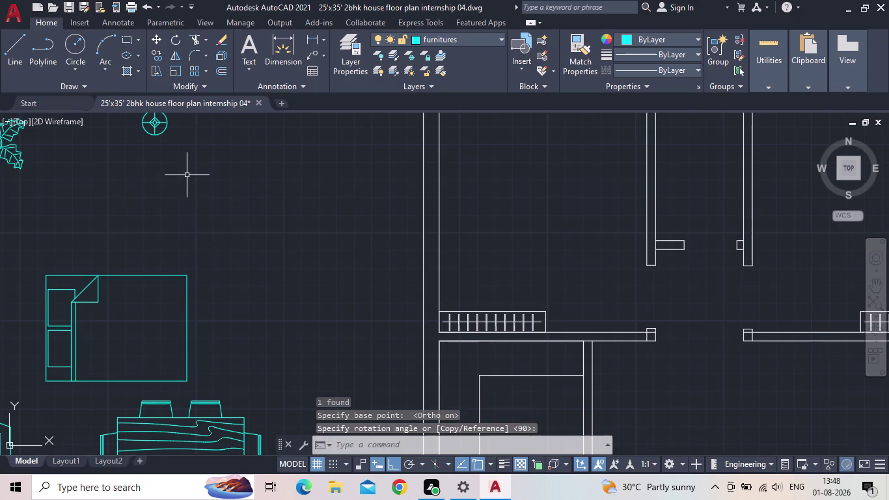
middle_drag(149, 318, 313, 261)
scroll(up, 3)
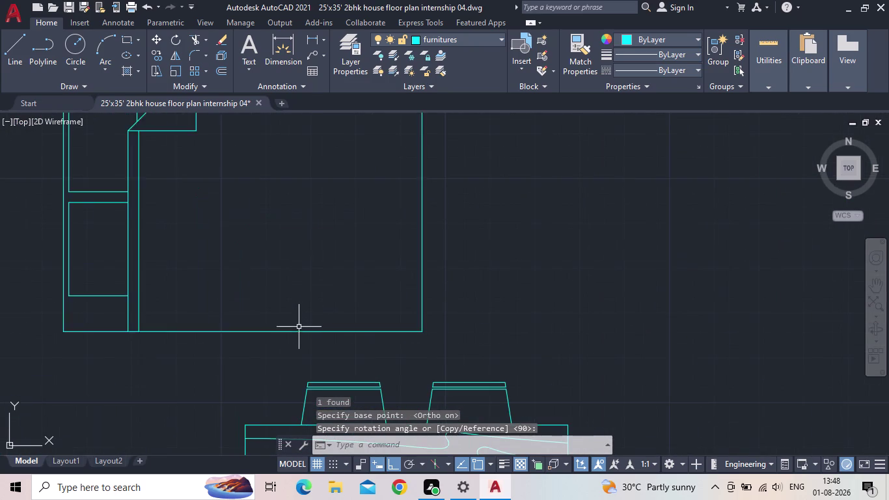
click(289, 332)
scroll(down, 3)
Copy the turned bed against the left wall of the top-left bedroom with Ortho off.
key(c)
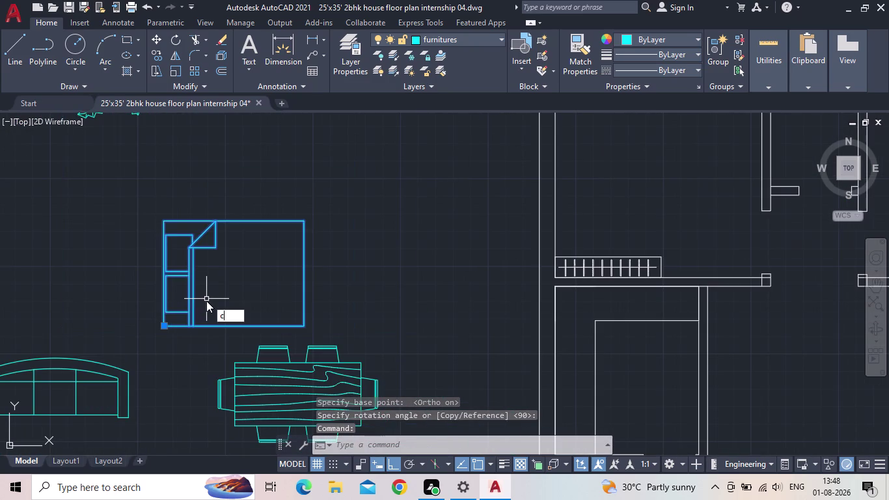
key(o)
key(Return)
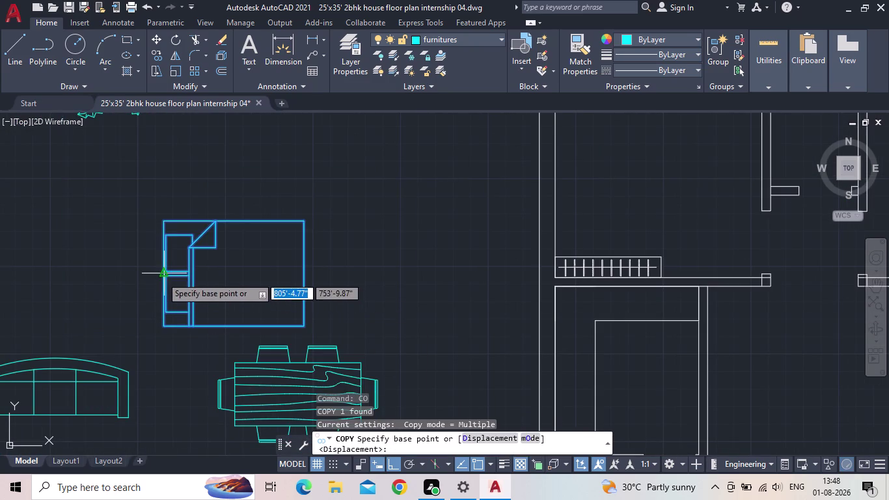
drag(161, 276, 175, 272)
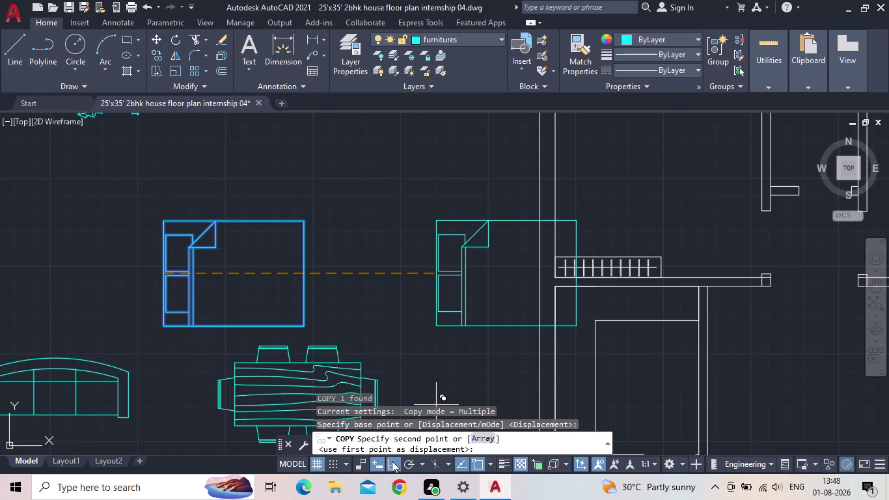
click(393, 461)
middle_drag(552, 222, 392, 280)
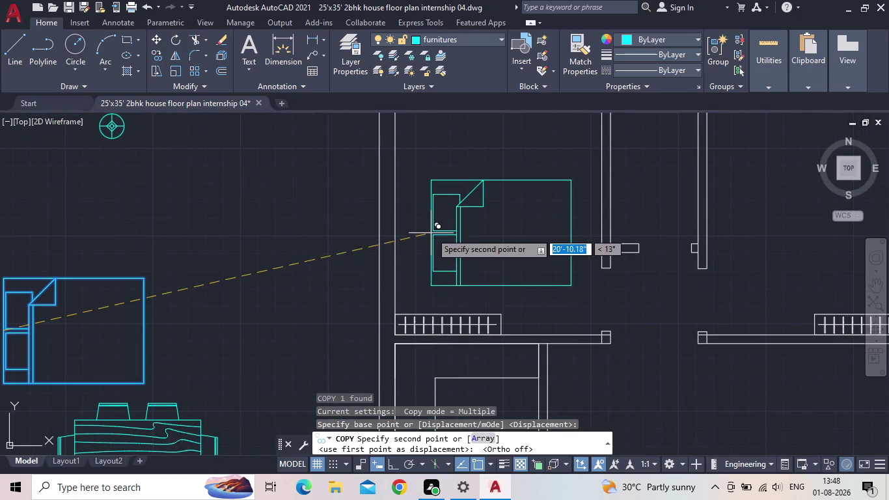
scroll(down, 3)
scroll(up, 3)
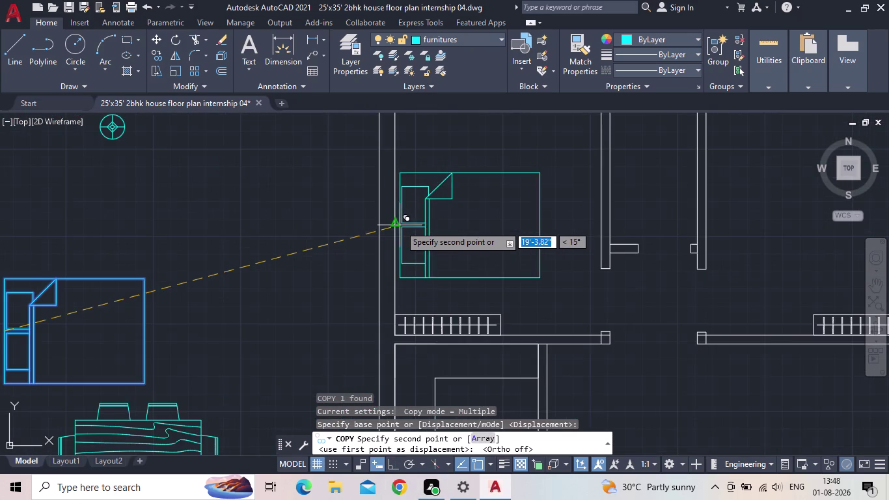
scroll(down, 3)
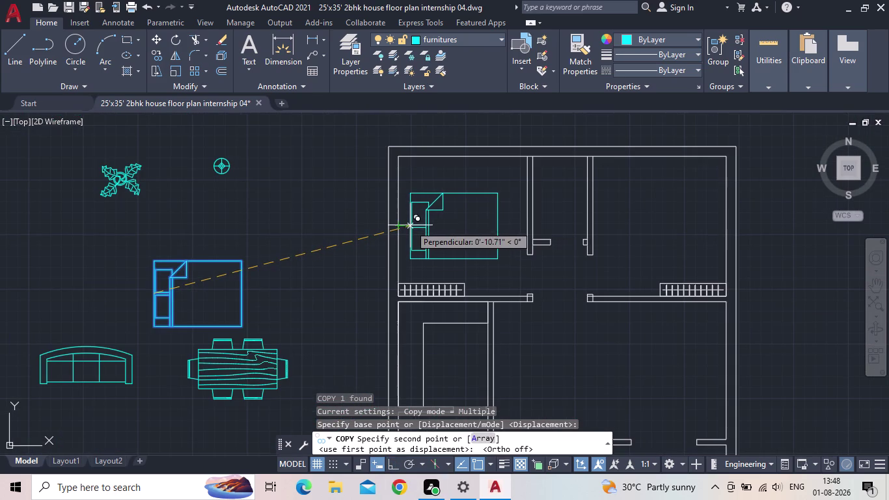
scroll(up, 3)
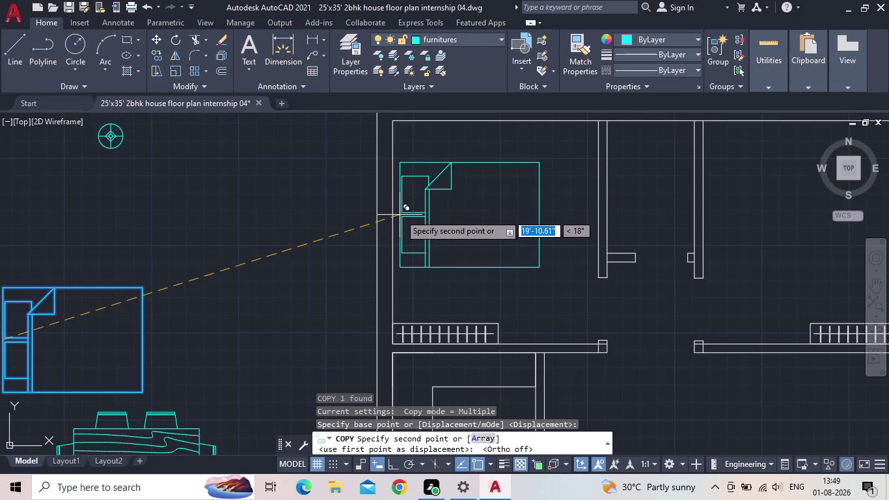
click(399, 212)
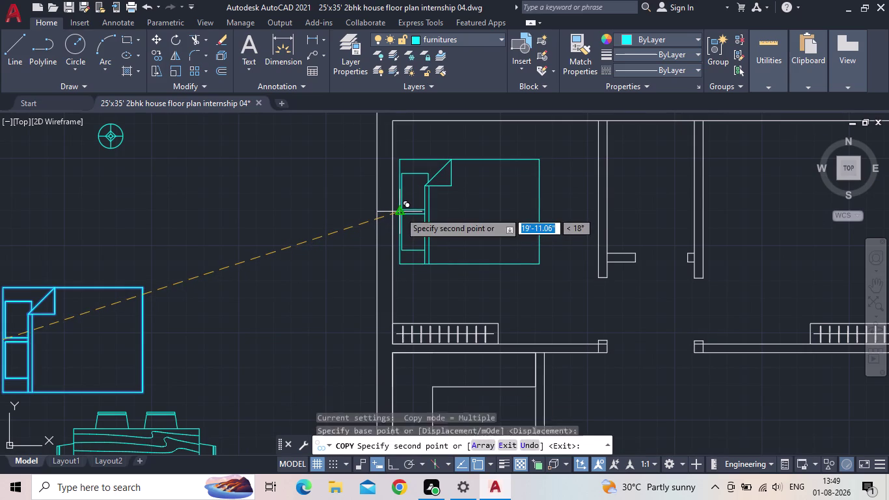
scroll(down, 3)
key(Escape)
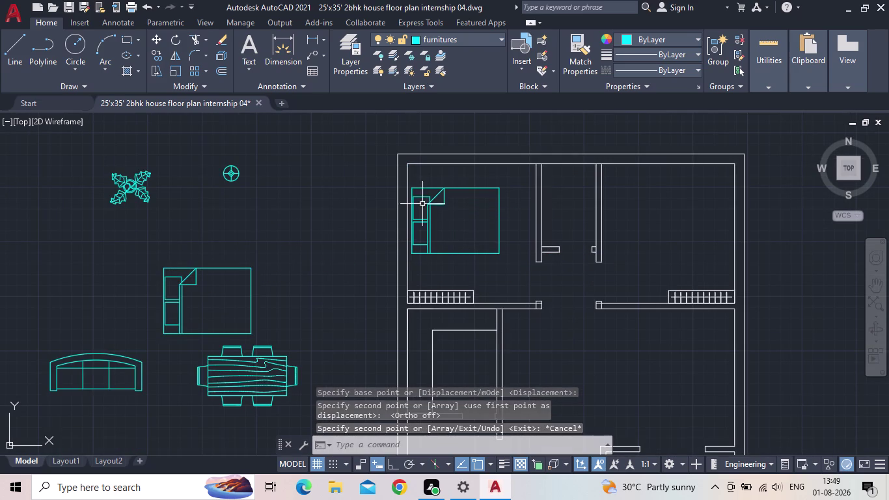
middle_drag(420, 203, 391, 211)
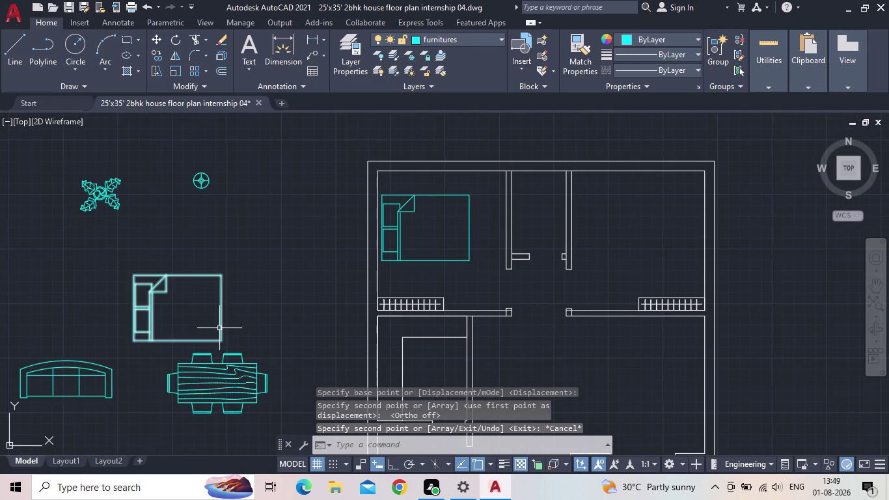
Select the original bed, try a corner grip stretch, then cancel.
click(219, 328)
click(131, 339)
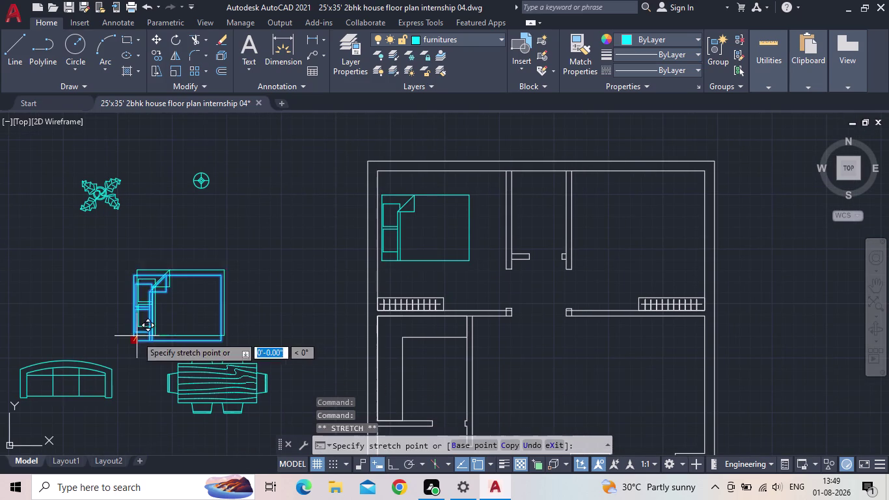
click(158, 311)
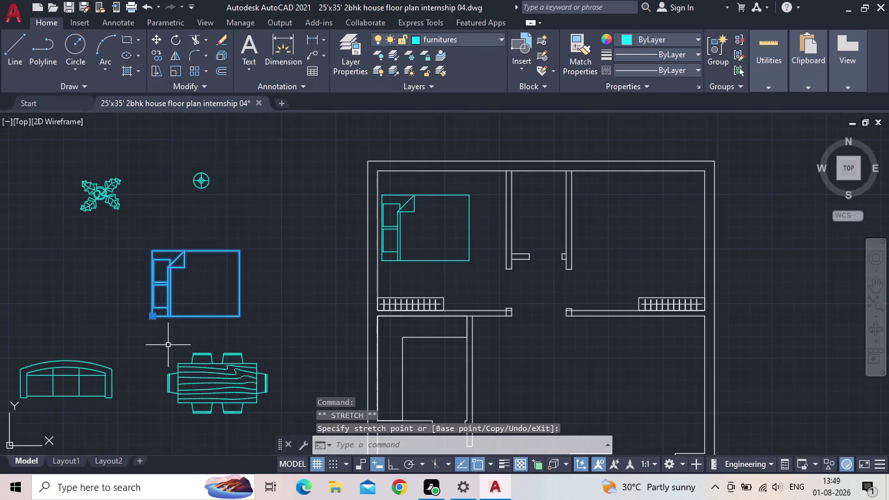
key(Escape)
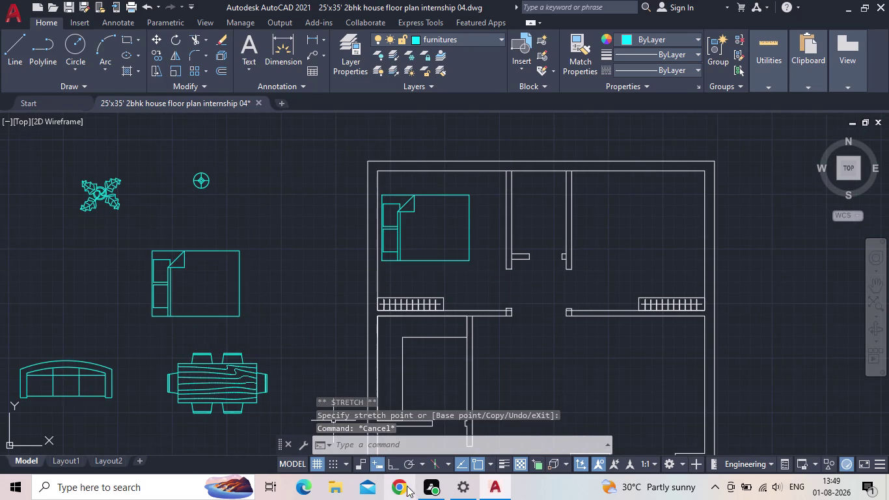
Rotate the outside bed a half turn about its right edge with Ortho on.
text(ro)
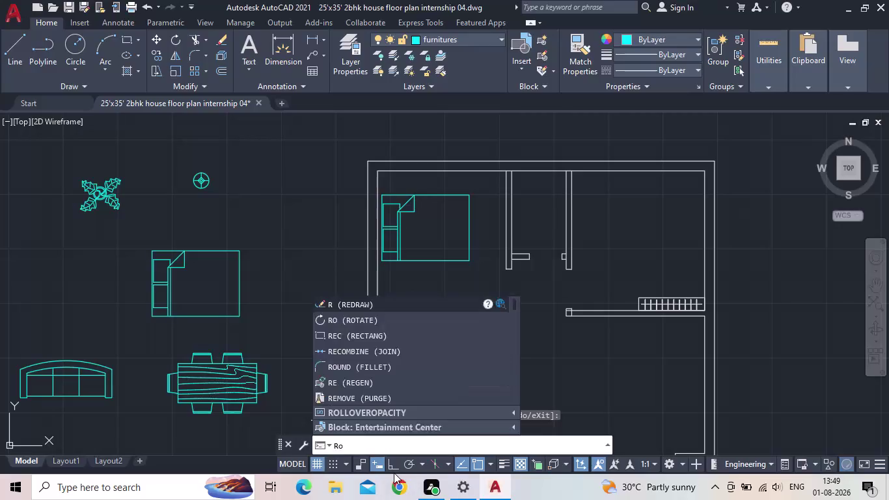
key(Return)
click(390, 468)
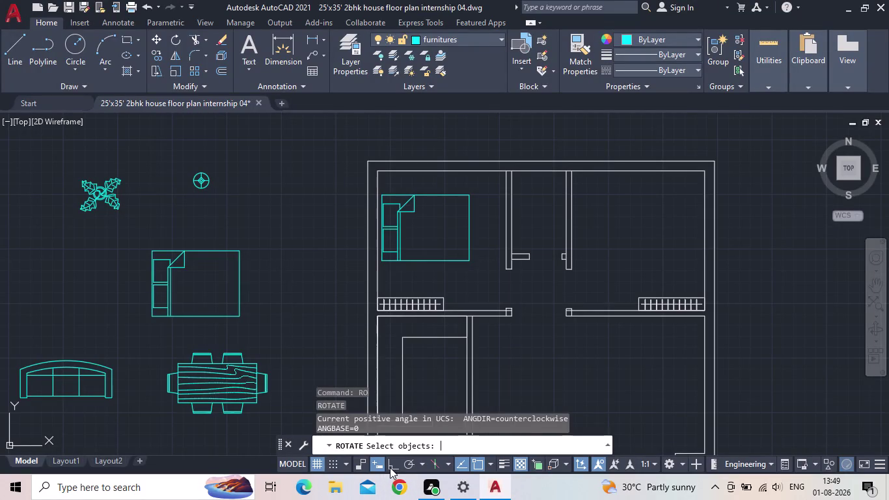
click(393, 463)
click(214, 317)
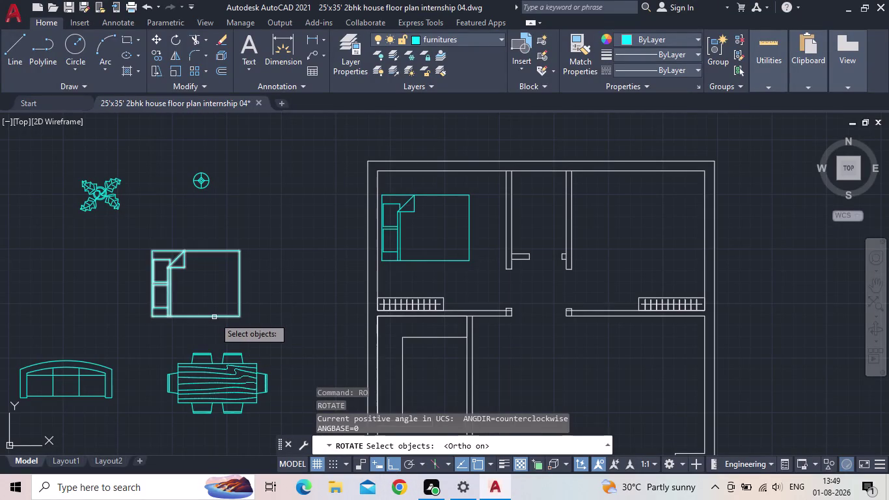
key(space)
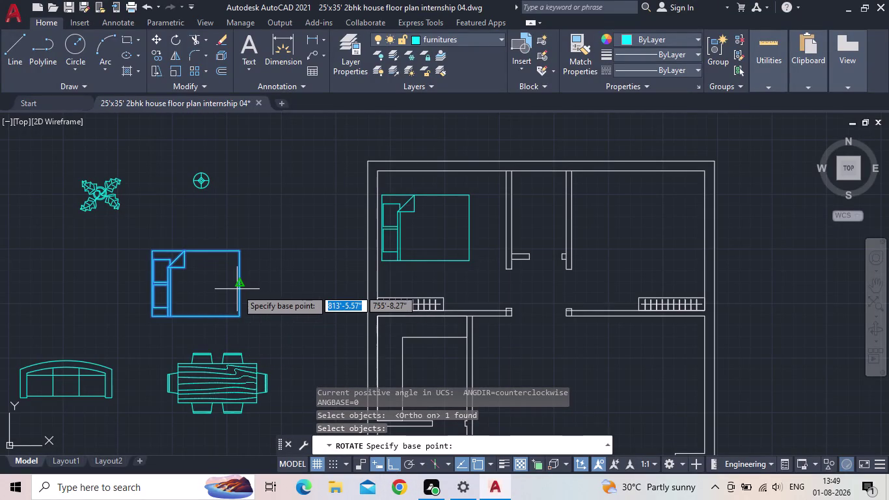
click(238, 289)
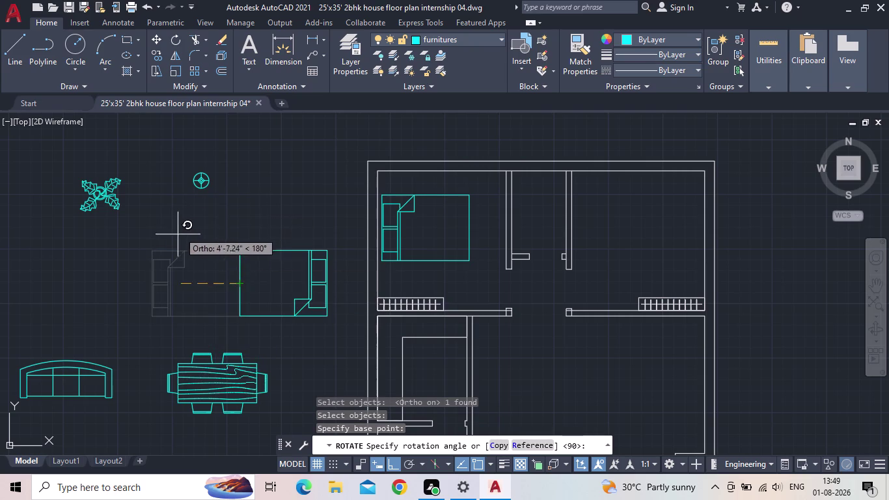
click(119, 288)
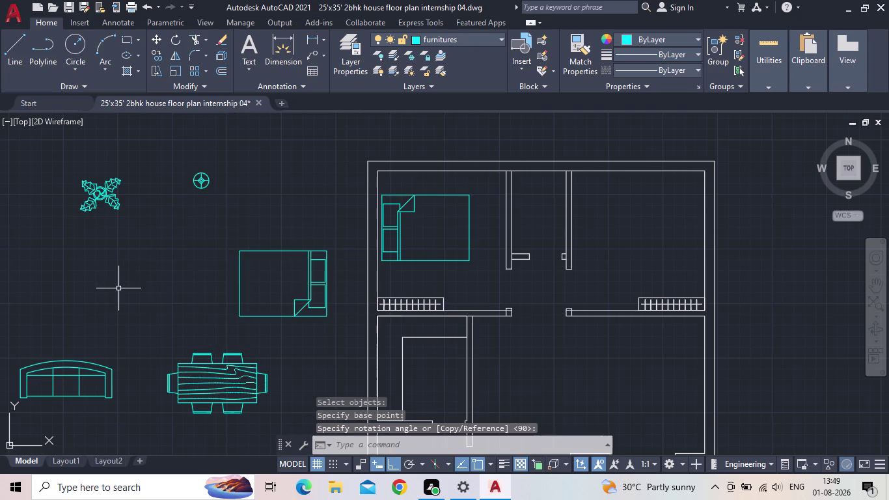
key(Escape)
drag(286, 338, 275, 320)
click(233, 288)
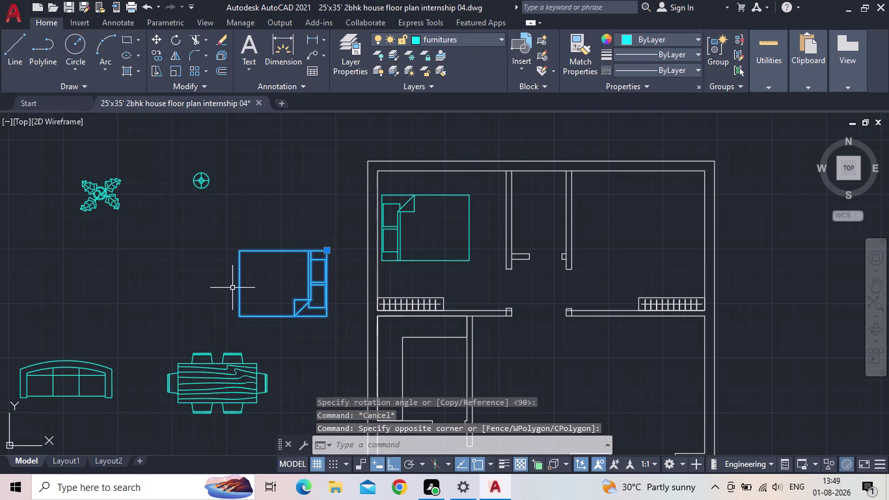
Copy the flipped bed against the right wall of the top-right bedroom.
key(c)
key(o)
key(Return)
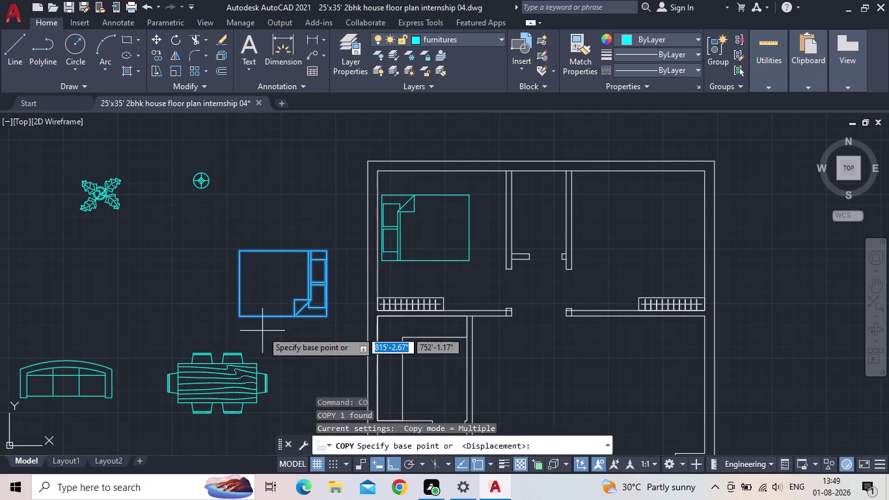
scroll(up, 3)
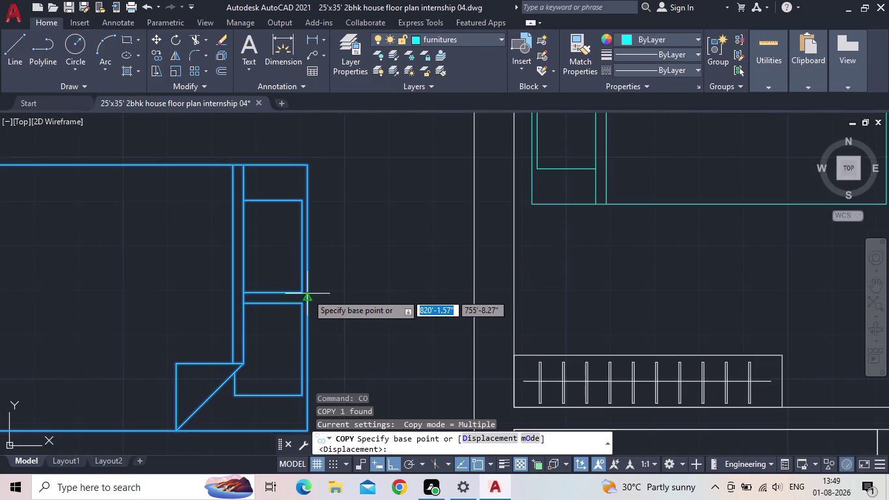
click(304, 297)
middle_drag(474, 254, 410, 244)
scroll(down, 3)
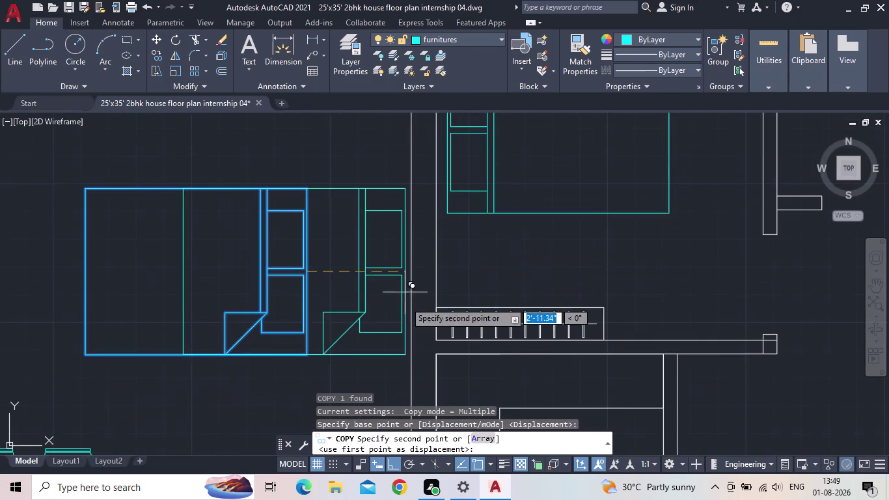
click(395, 460)
middle_drag(677, 216, 538, 238)
scroll(down, 3)
middle_drag(742, 223, 683, 230)
scroll(up, 3)
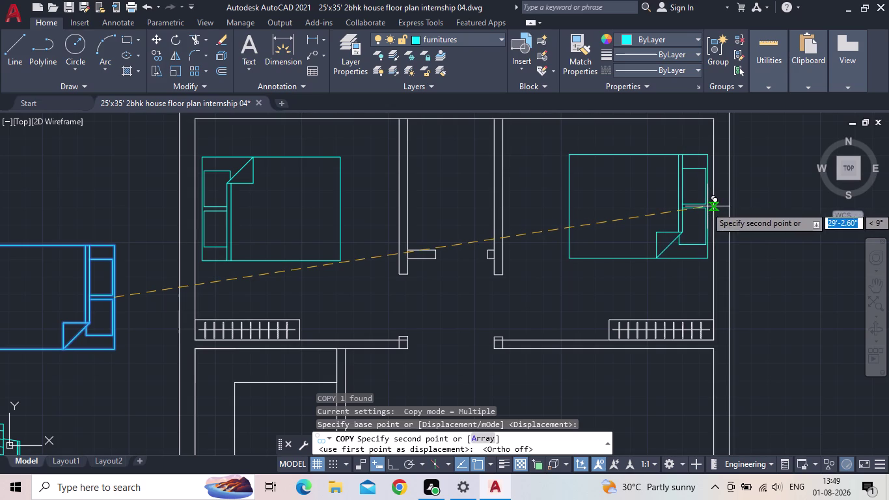
click(707, 206)
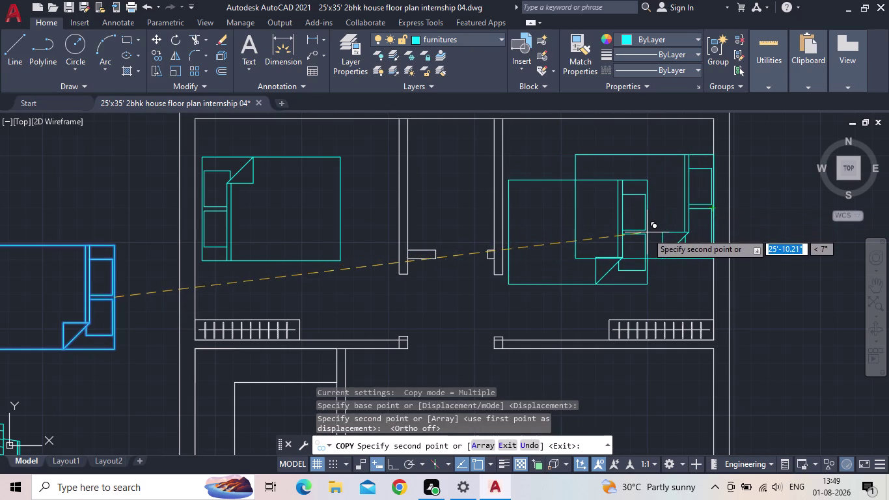
key(Escape)
Select the copied bed, try a corner grip adjustment, then cancel and view both bedrooms.
click(675, 262)
click(621, 244)
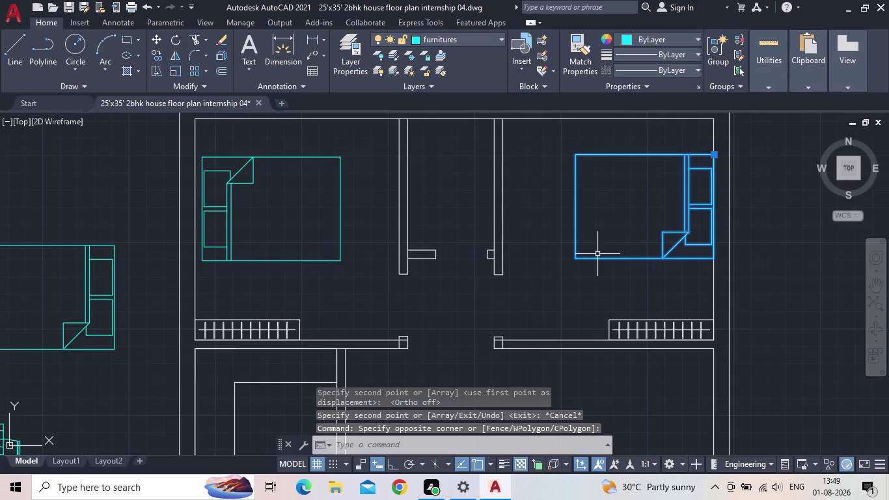
scroll(up, 3)
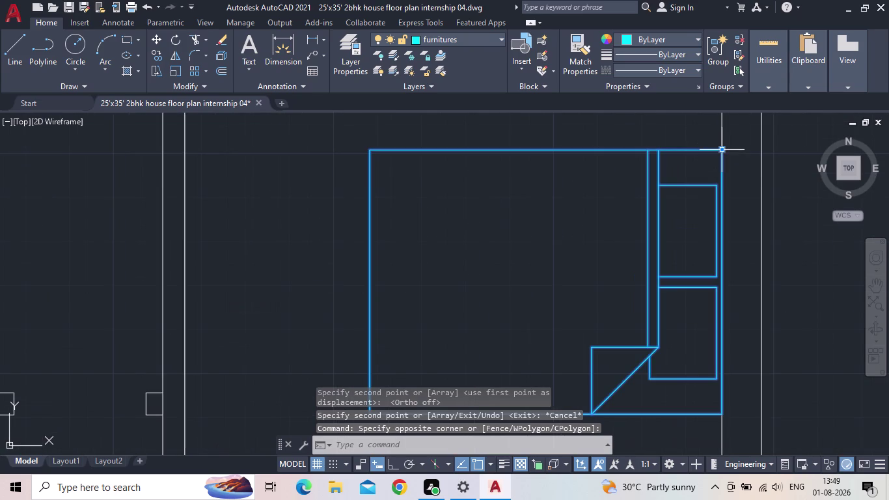
click(721, 152)
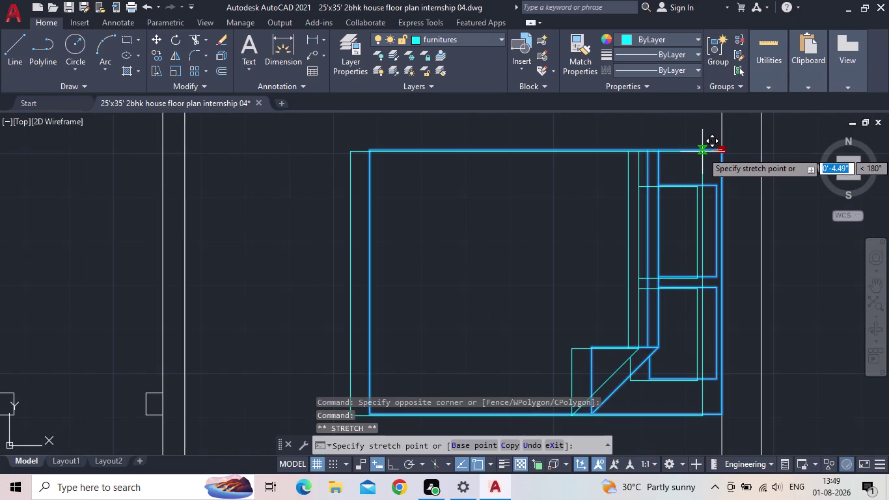
click(702, 151)
key(Escape)
scroll(down, 3)
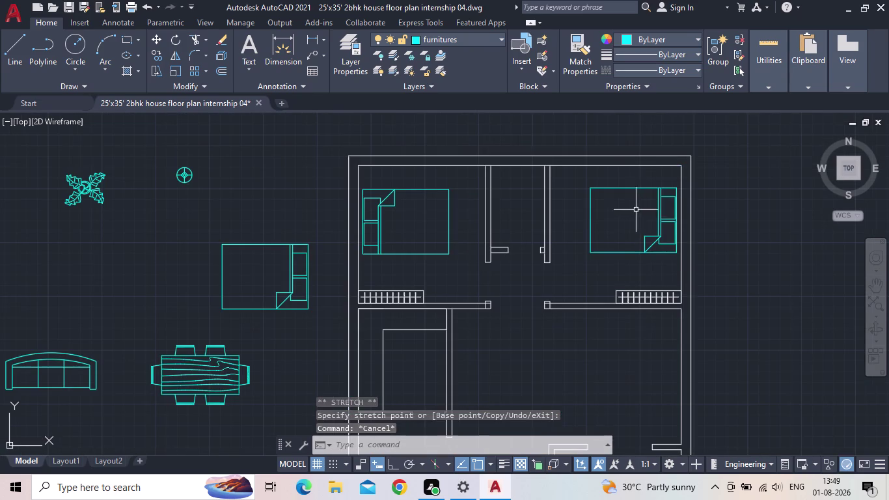
middle_drag(633, 208, 636, 215)
scroll(up, 3)
middle_drag(641, 200, 638, 232)
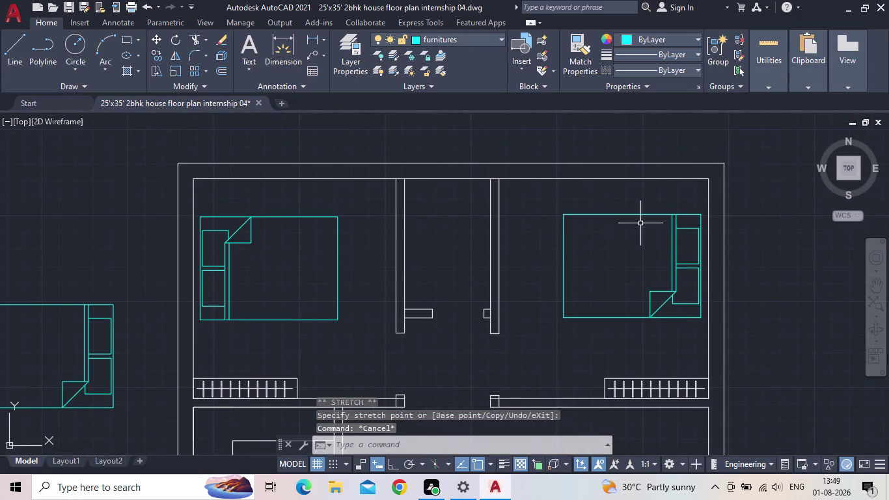
scroll(down, 3)
Copy the lamp symbol from its centre to two spots beside the left bedroom's bed.
drag(83, 238, 68, 228)
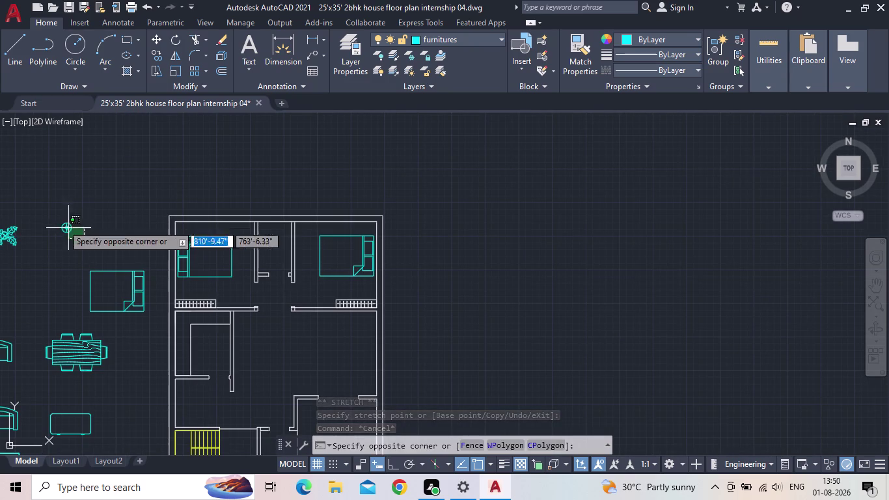
click(35, 205)
scroll(up, 3)
key(c)
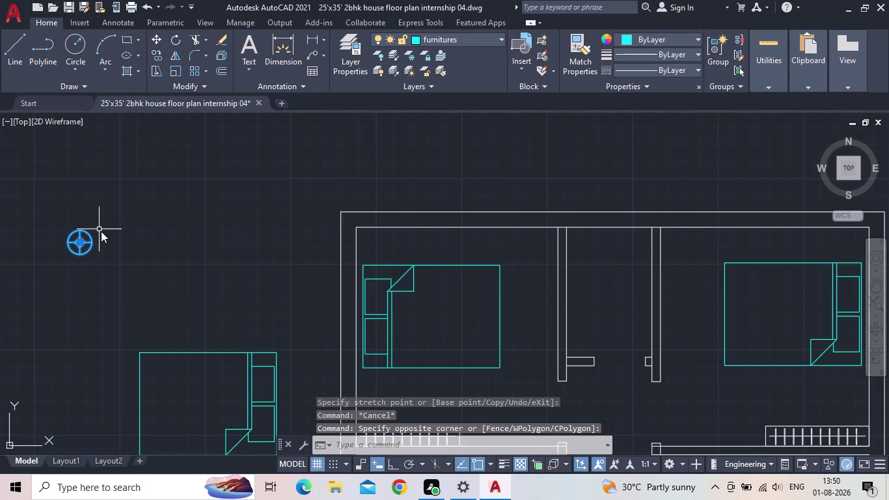
key(o)
key(Return)
scroll(up, 3)
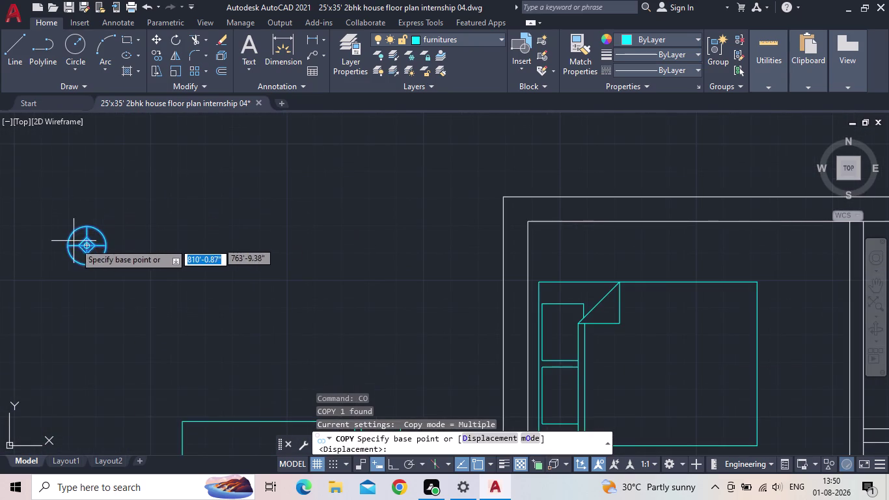
click(92, 245)
middle_drag(276, 252, 243, 210)
scroll(down, 3)
scroll(up, 3)
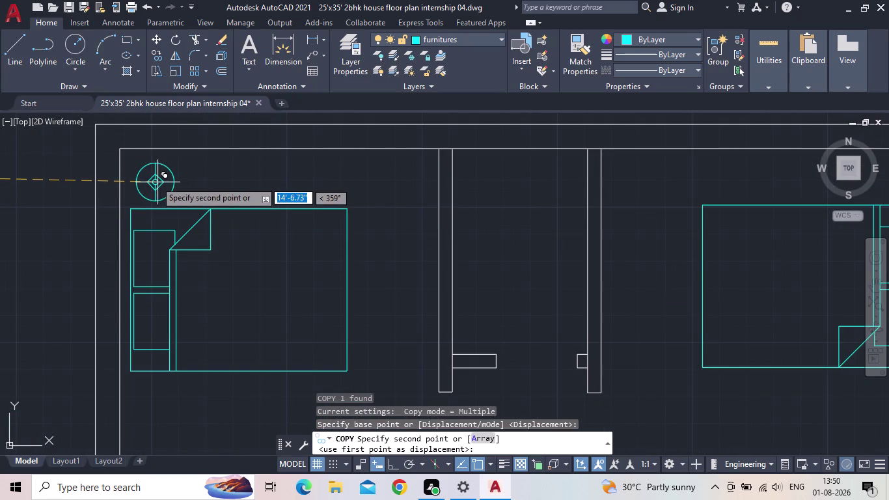
click(159, 178)
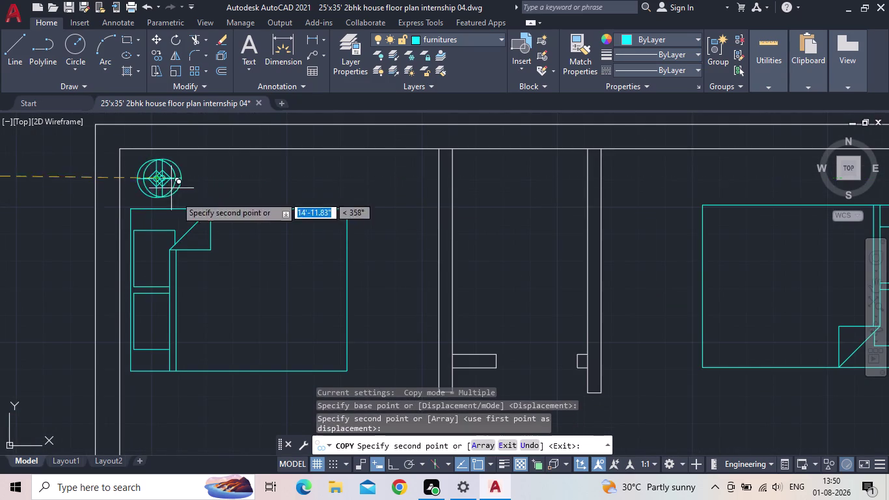
middle_drag(180, 215, 269, 160)
scroll(down, 3)
scroll(up, 3)
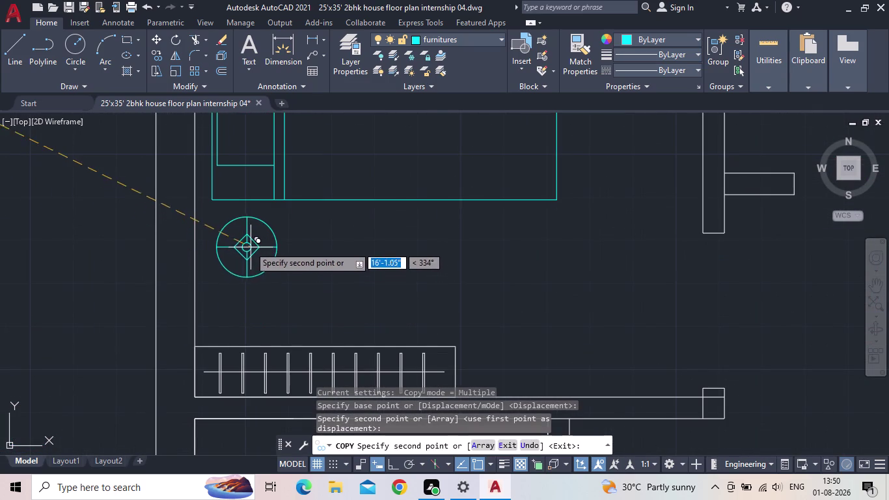
click(252, 246)
Place two more lamp copies beside the right bedroom's bed and end the copy.
scroll(down, 3)
middle_drag(379, 264, 361, 267)
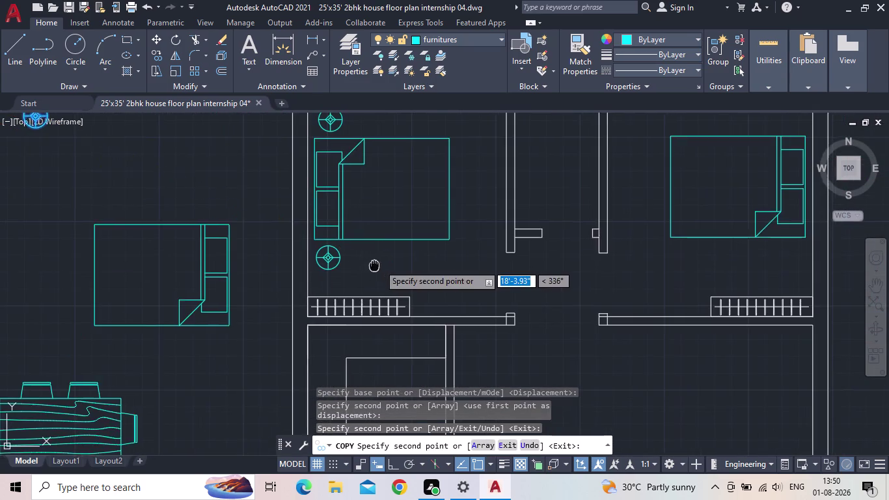
middle_drag(361, 267, 167, 275)
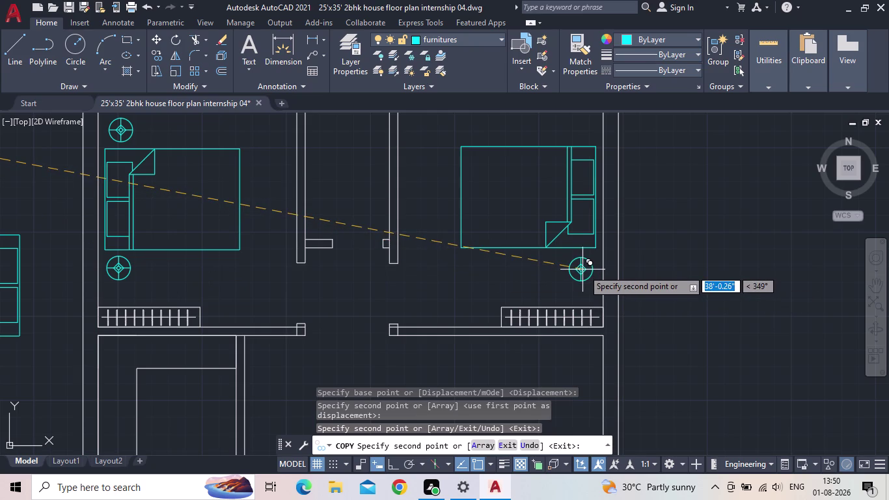
click(583, 267)
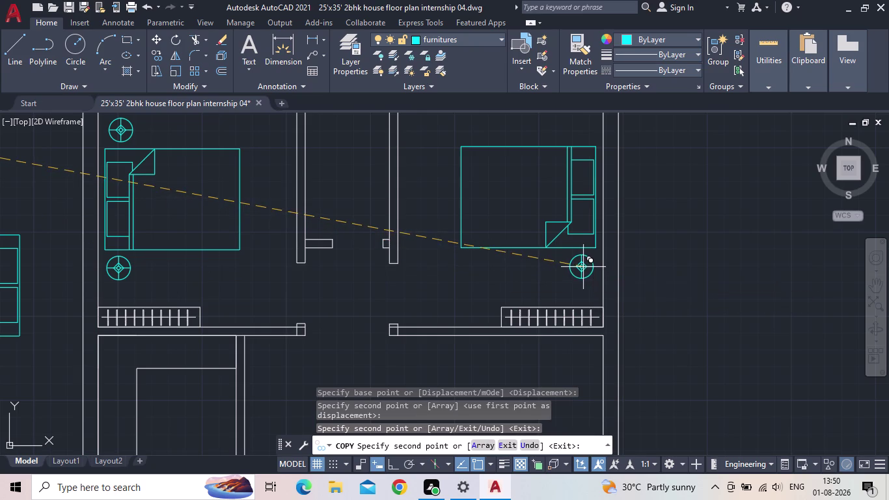
middle_drag(573, 236, 546, 303)
scroll(up, 3)
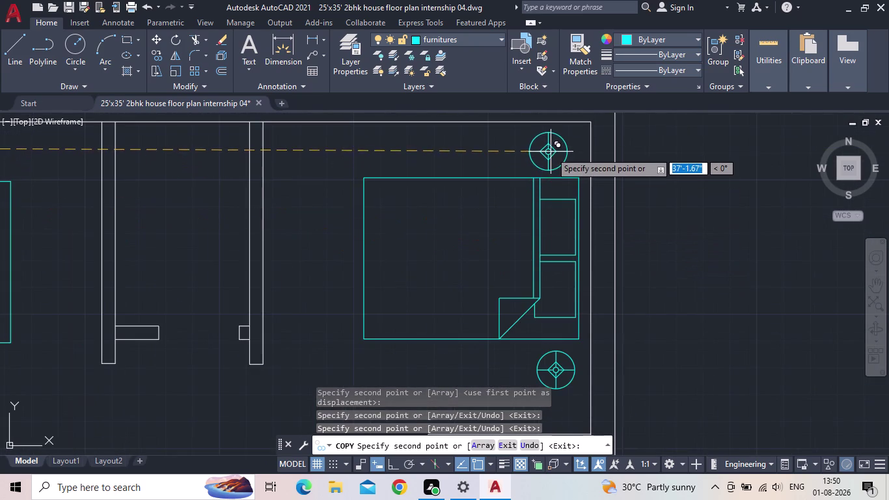
click(554, 149)
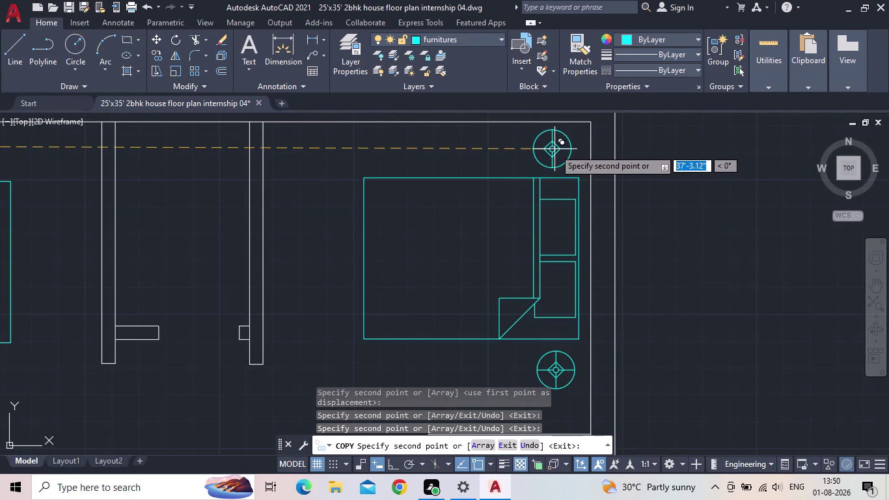
scroll(down, 3)
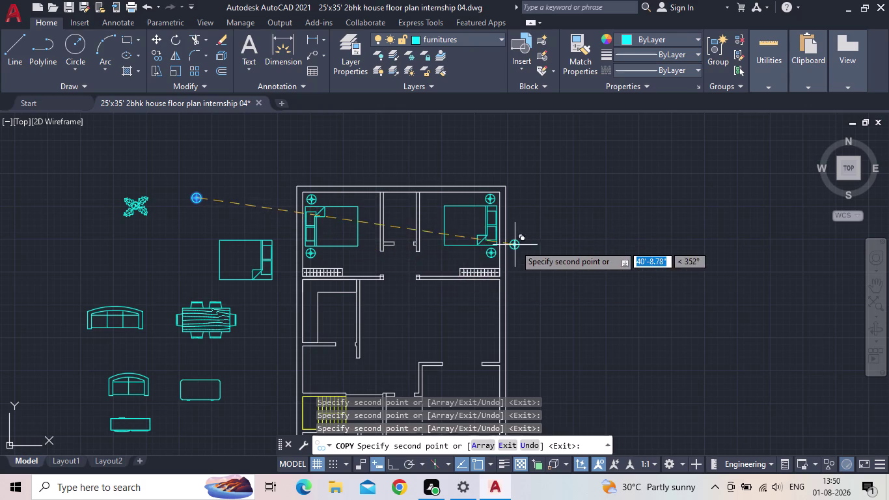
key(Escape)
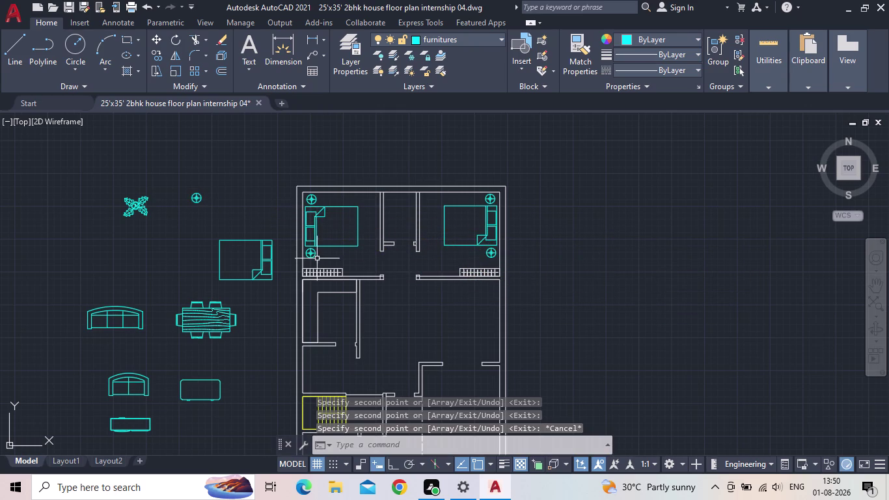
Select the WC and counter blocks and start a copy with CO.
middle_drag(335, 259, 367, 215)
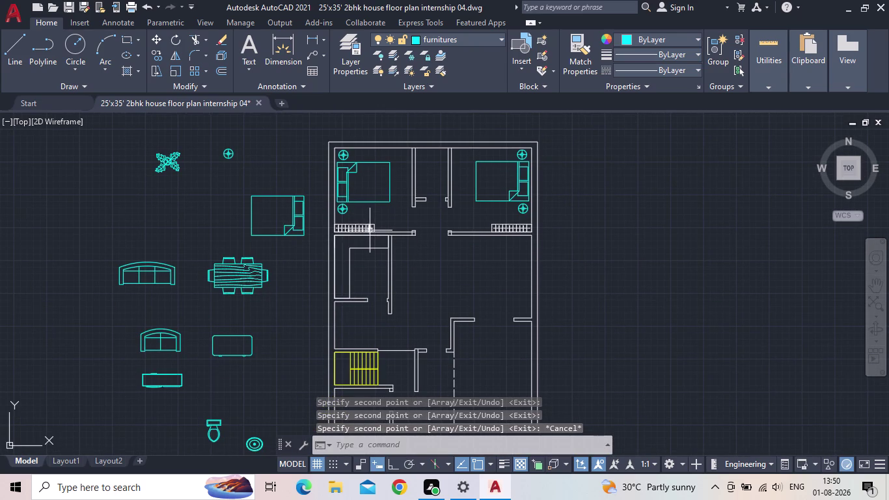
middle_drag(247, 408, 252, 372)
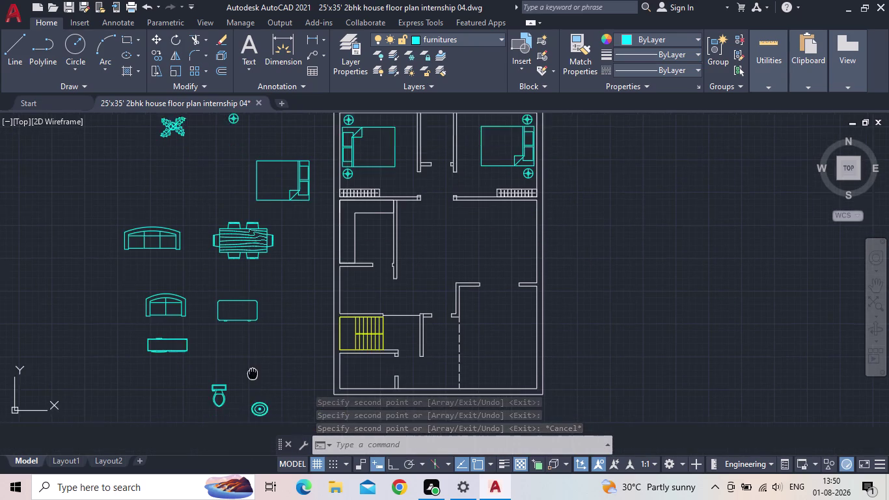
middle_drag(253, 372, 264, 356)
scroll(down, 3)
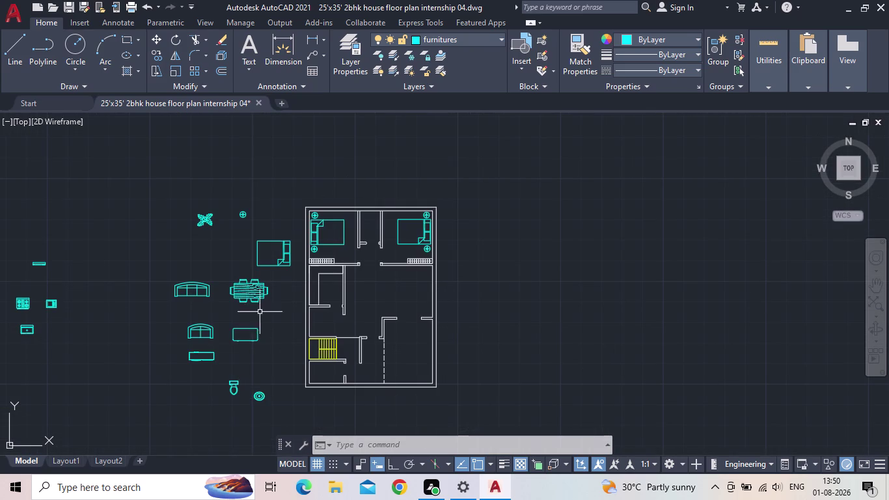
drag(241, 408, 234, 398)
click(200, 358)
scroll(up, 3)
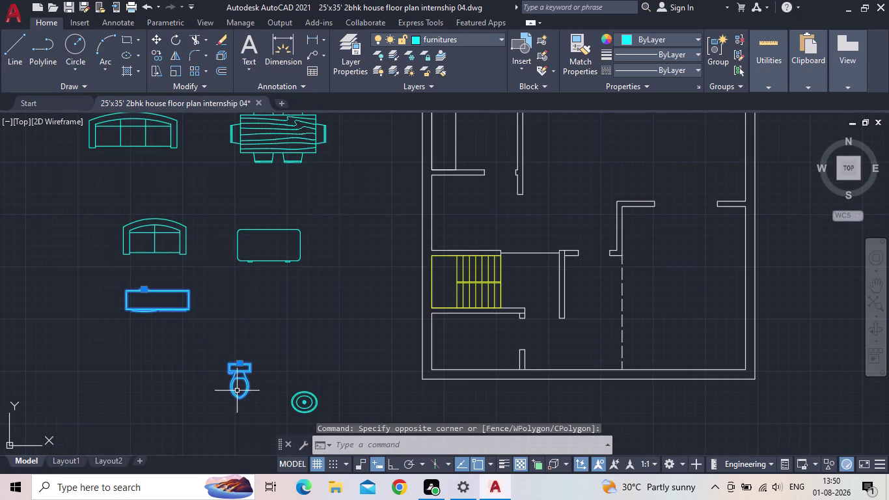
scroll(up, 3)
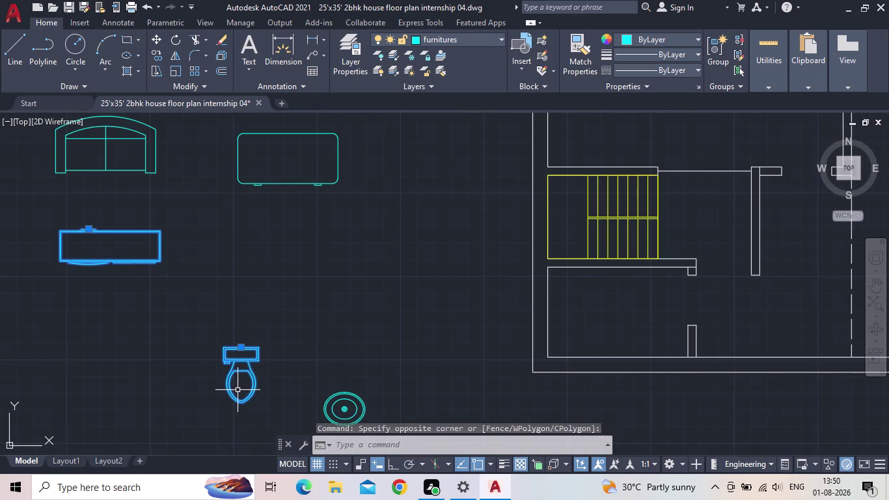
key(c)
key(o)
key(Return)
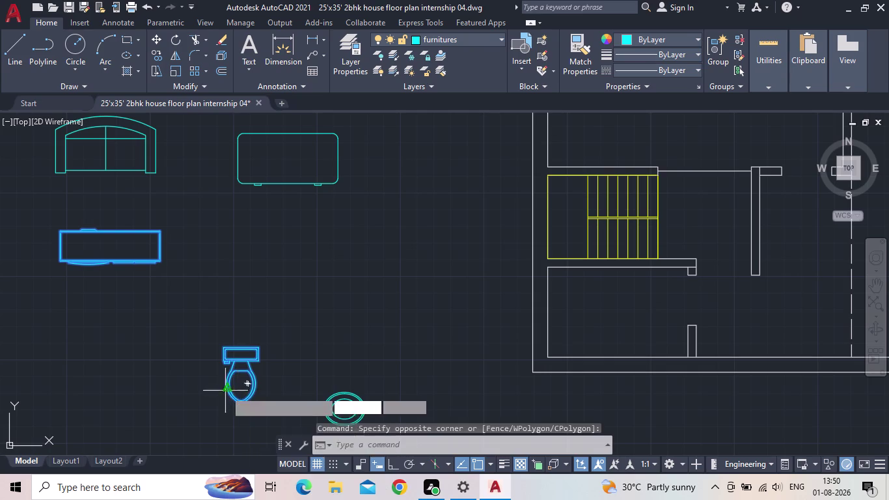
scroll(up, 3)
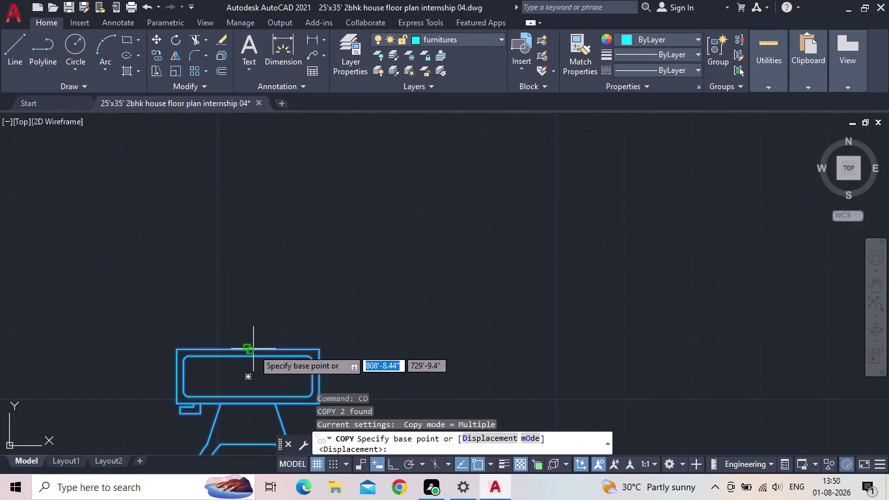
Pick a base point on the WC, pan toward the bathrooms, then cancel the copy.
drag(248, 348, 258, 343)
middle_drag(415, 207, 350, 234)
scroll(down, 3)
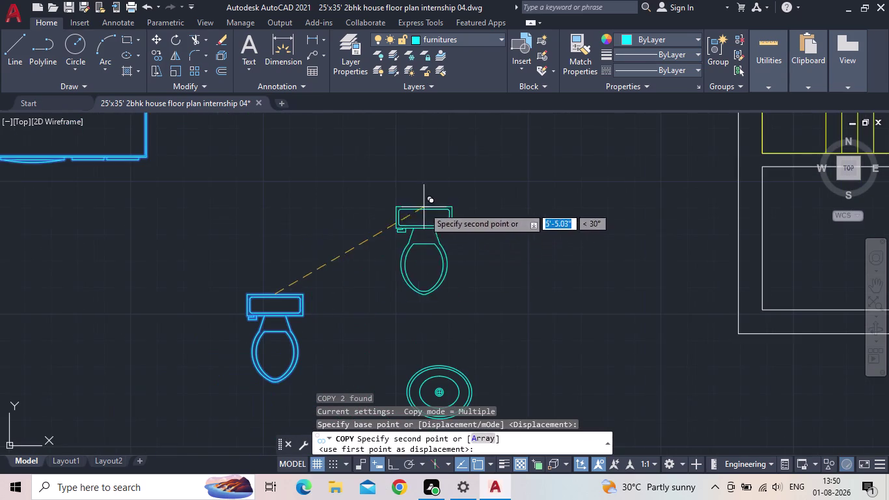
middle_drag(424, 207, 264, 276)
scroll(down, 3)
middle_drag(423, 209, 372, 251)
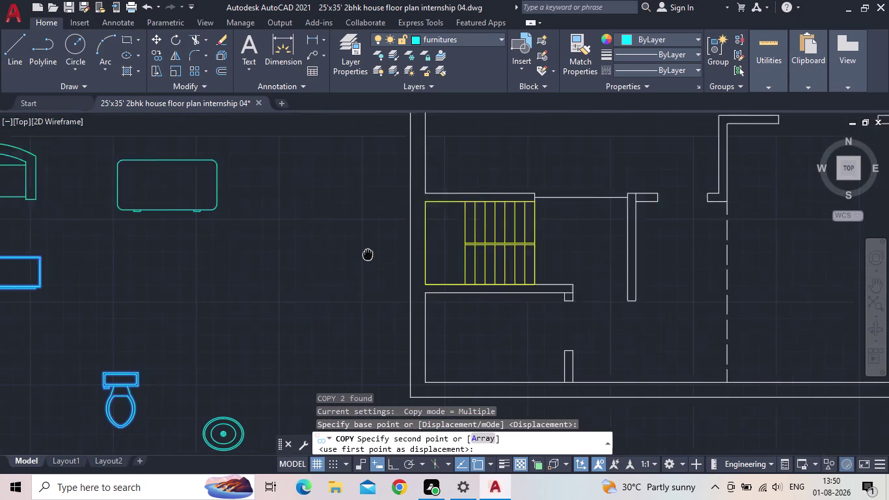
middle_drag(372, 250, 328, 277)
middle_drag(500, 173, 440, 241)
scroll(down, 3)
middle_drag(505, 211, 497, 253)
middle_drag(315, 313, 547, 220)
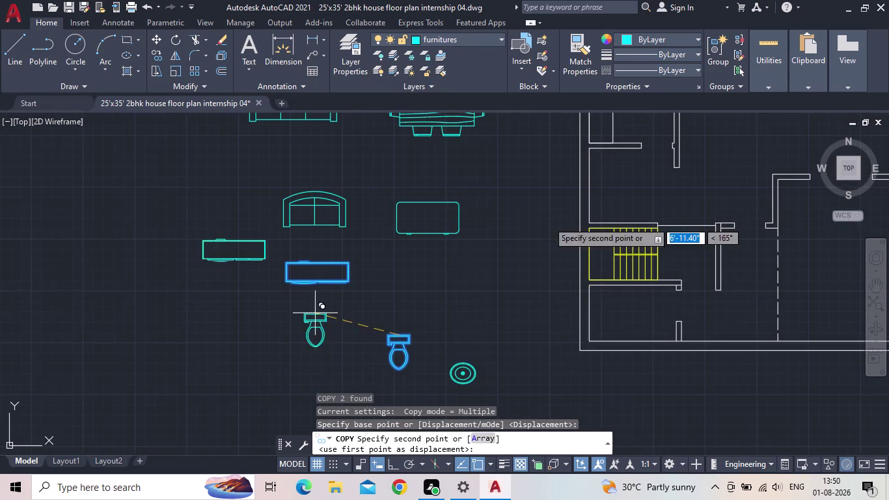
key(Escape)
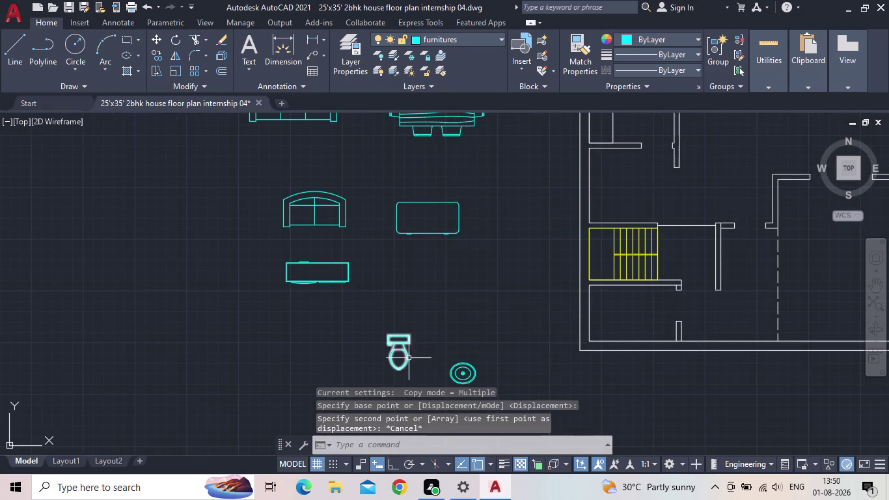
Reselect just the WC block and start copying it.
click(415, 361)
click(374, 337)
key(c)
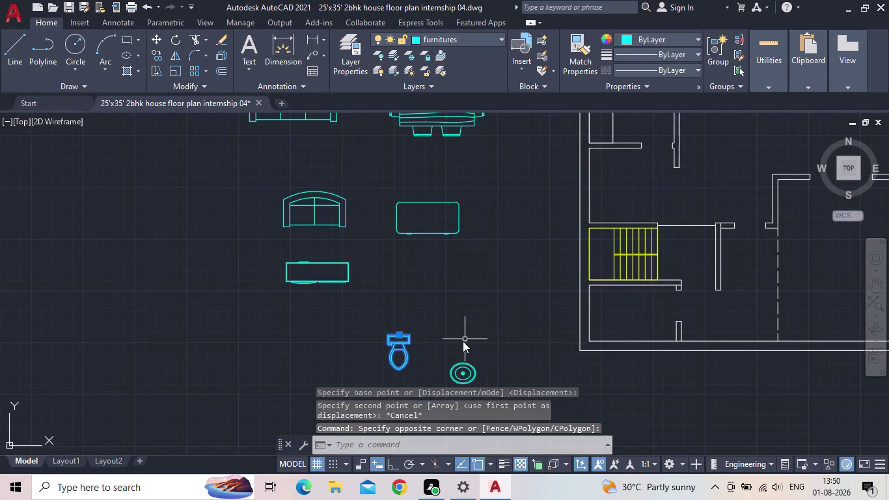
key(o)
key(Return)
Copy the WC from its tank's top midpoint onto the shared bathroom's top wall.
scroll(up, 3)
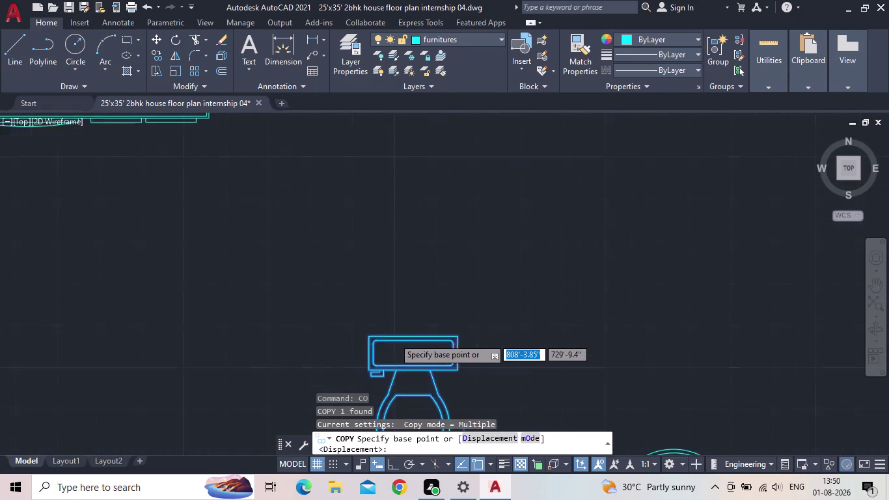
scroll(up, 3)
click(443, 337)
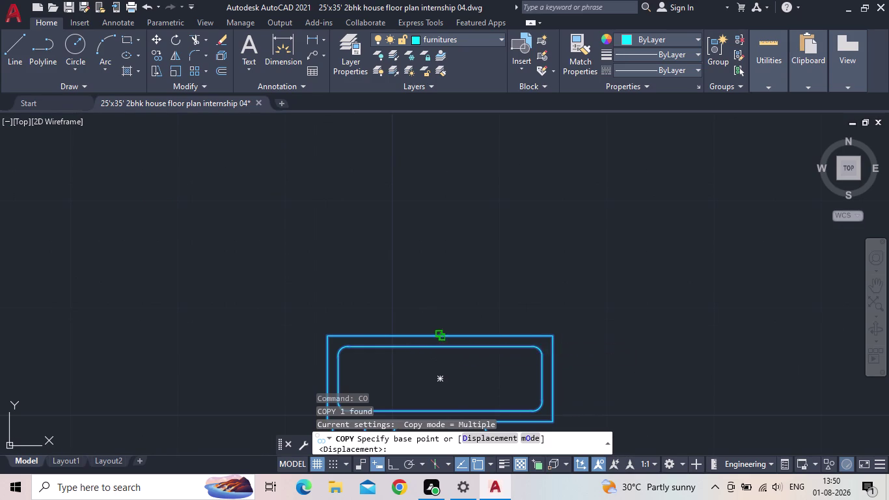
middle_drag(580, 229, 443, 224)
scroll(down, 3)
middle_drag(469, 214, 421, 402)
scroll(down, 3)
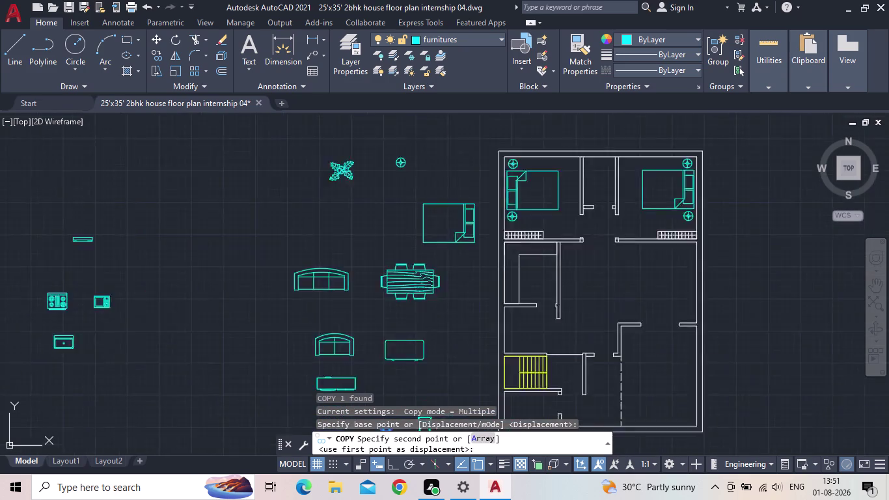
scroll(down, 3)
scroll(up, 3)
scroll(up, 3)
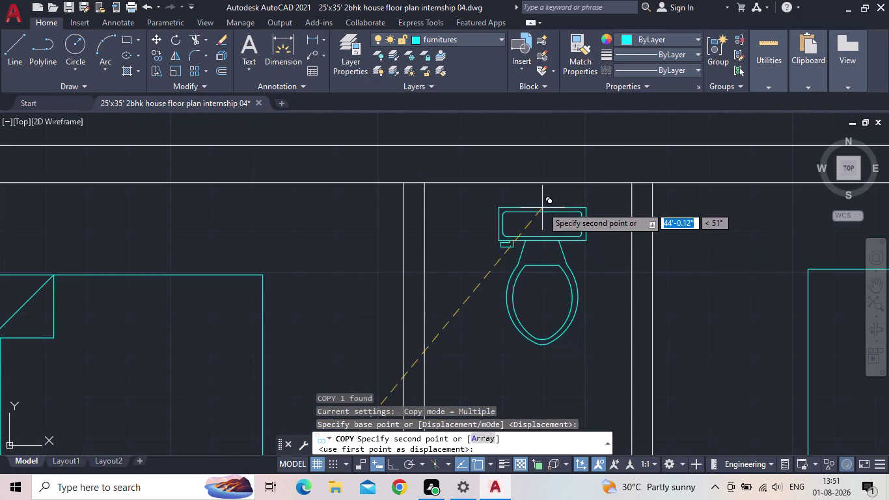
scroll(up, 3)
scroll(up, 3)
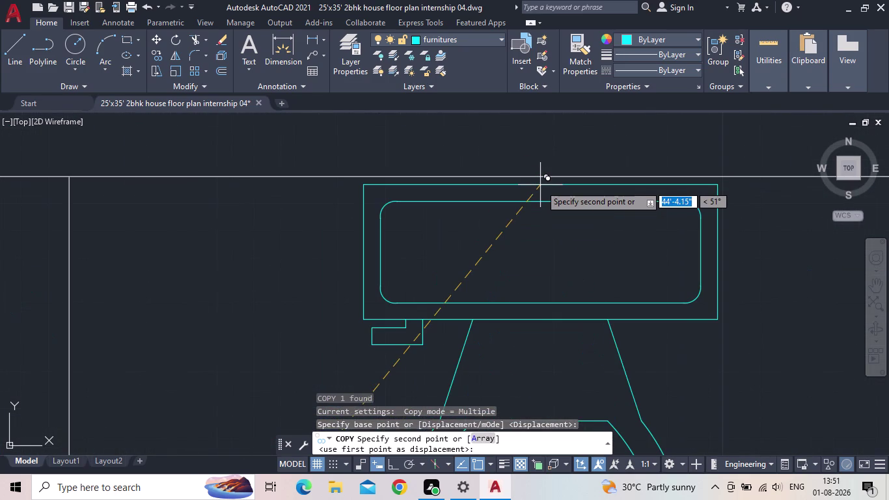
click(540, 178)
scroll(down, 3)
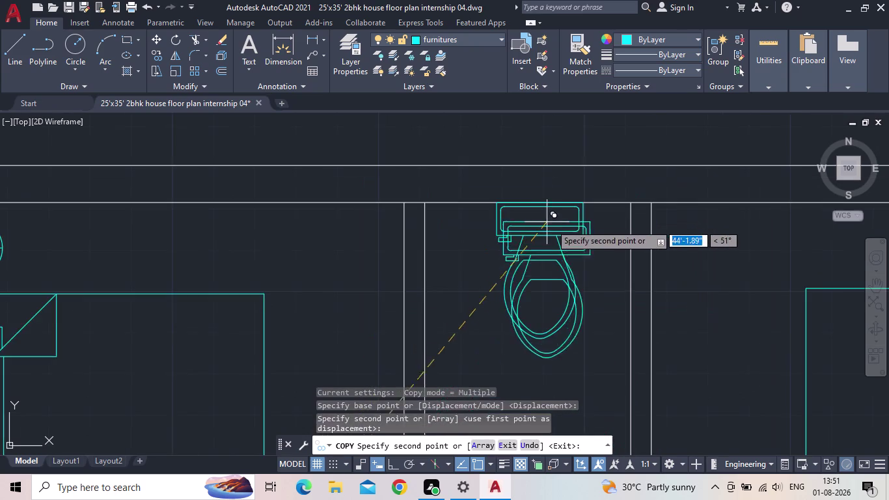
scroll(down, 3)
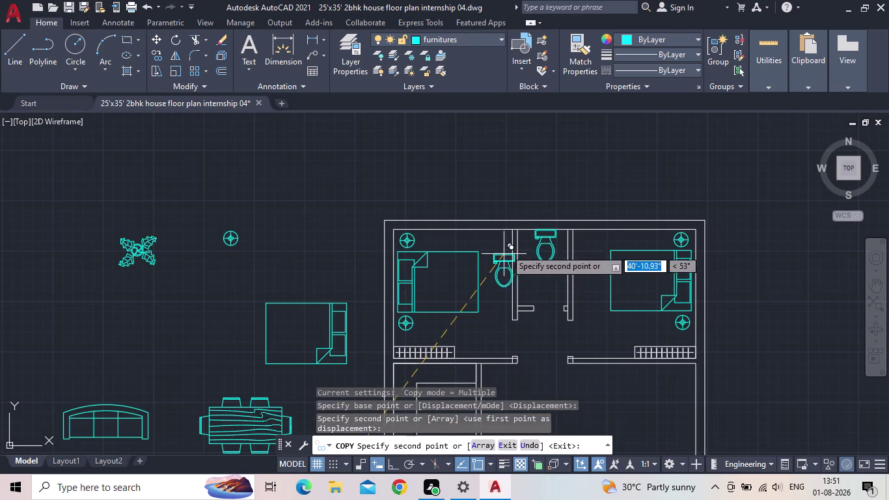
key(Escape)
Pan across the plan and select the wash basin block.
middle_drag(510, 250, 464, 195)
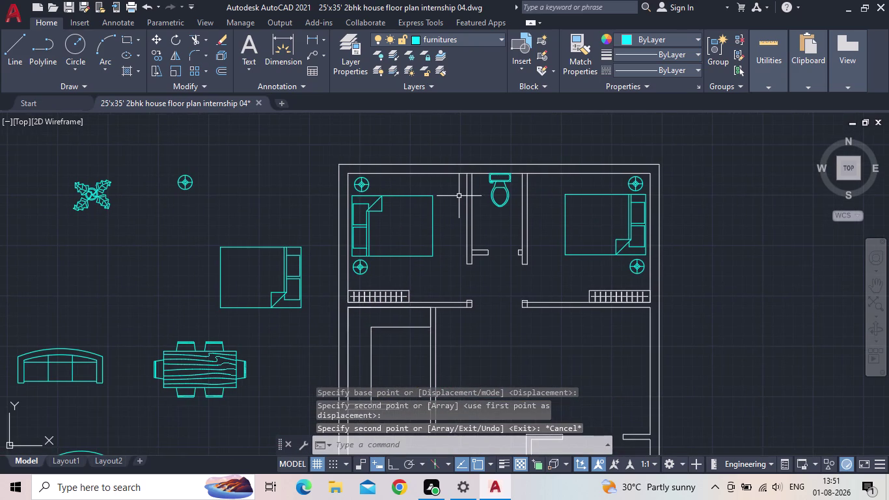
scroll(up, 3)
scroll(up, 3)
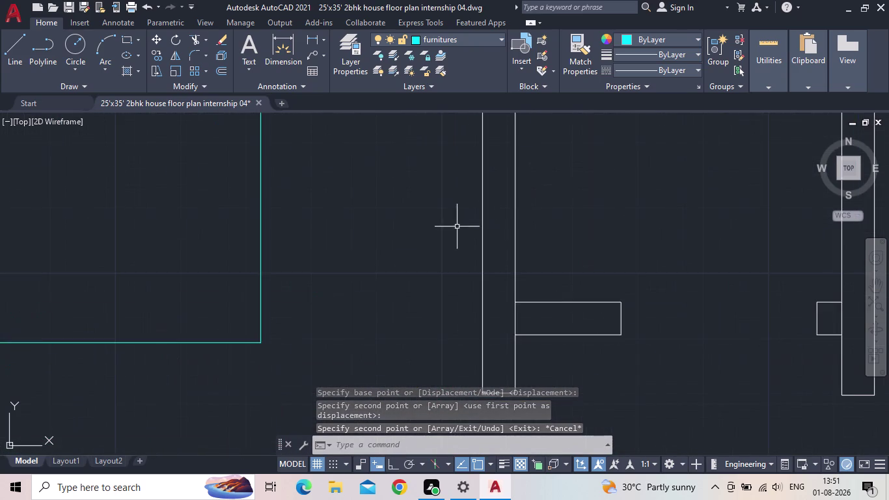
scroll(down, 3)
scroll(down, 3)
middle_drag(559, 232, 448, 215)
scroll(down, 3)
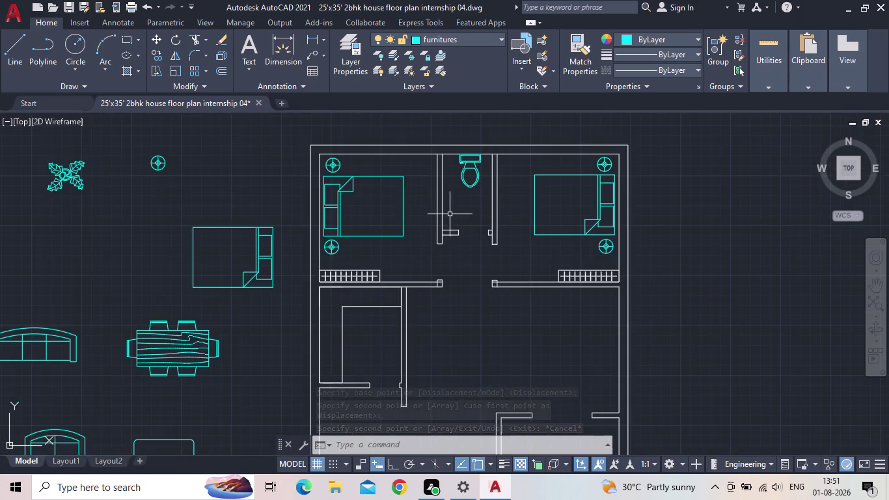
scroll(down, 3)
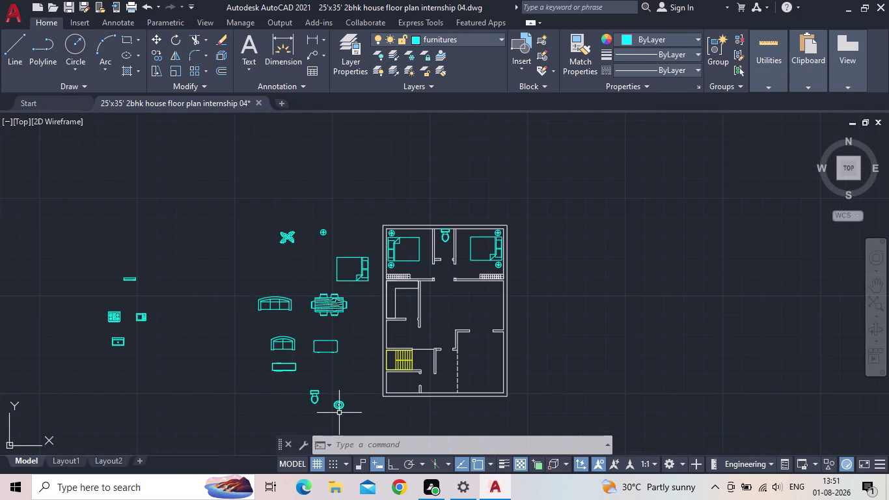
middle_drag(341, 411, 370, 342)
scroll(up, 3)
scroll(up, 3)
click(372, 362)
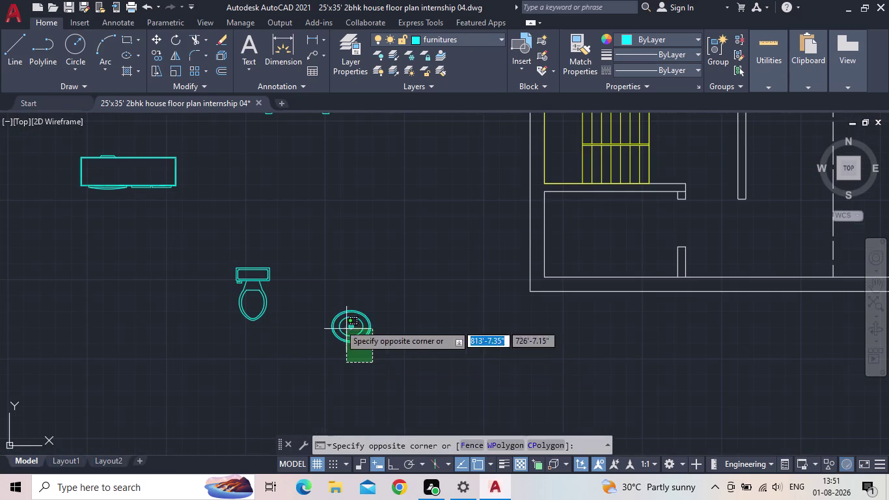
click(333, 320)
scroll(up, 3)
Rotate the wash basin 90° upright about its centre with Ortho on.
key(r)
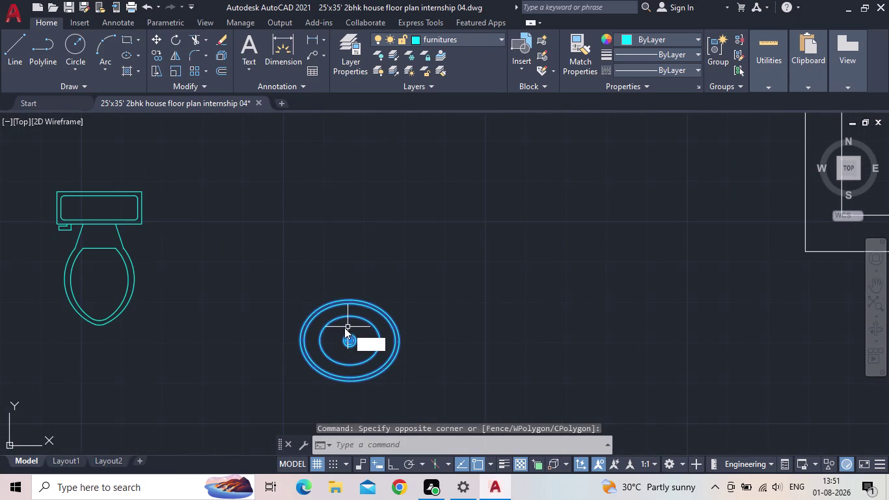
key(o)
key(Return)
click(391, 466)
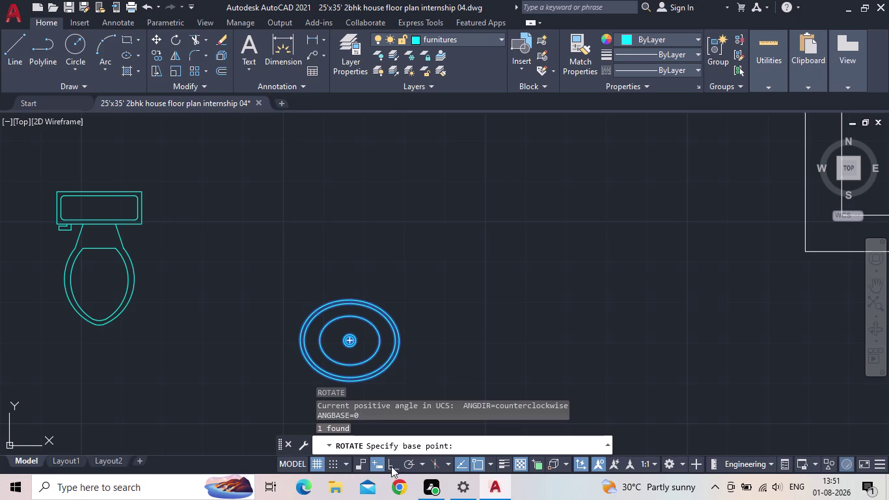
click(349, 338)
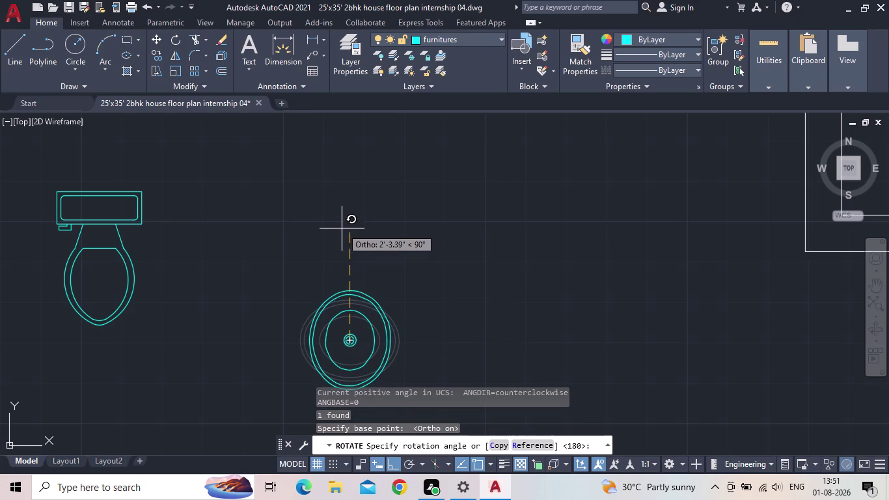
click(347, 199)
key(Escape)
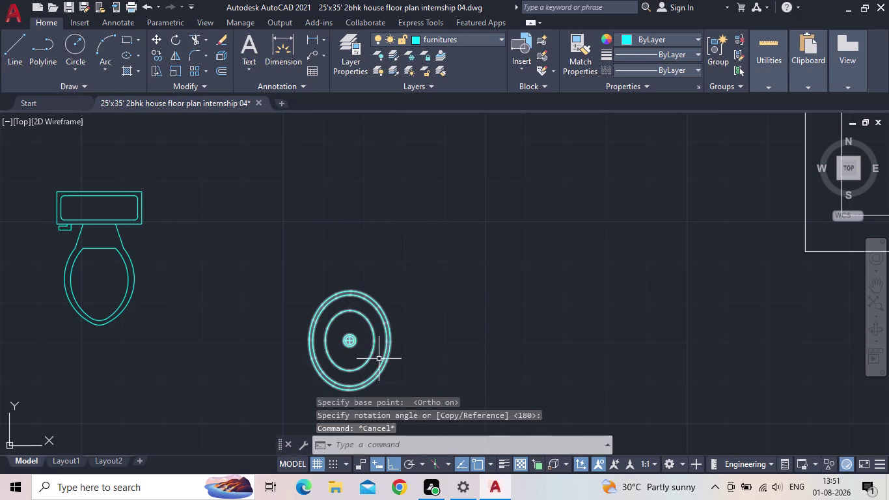
Select the rotated basin and start copying it from its centre.
click(401, 381)
click(305, 325)
key(c)
key(o)
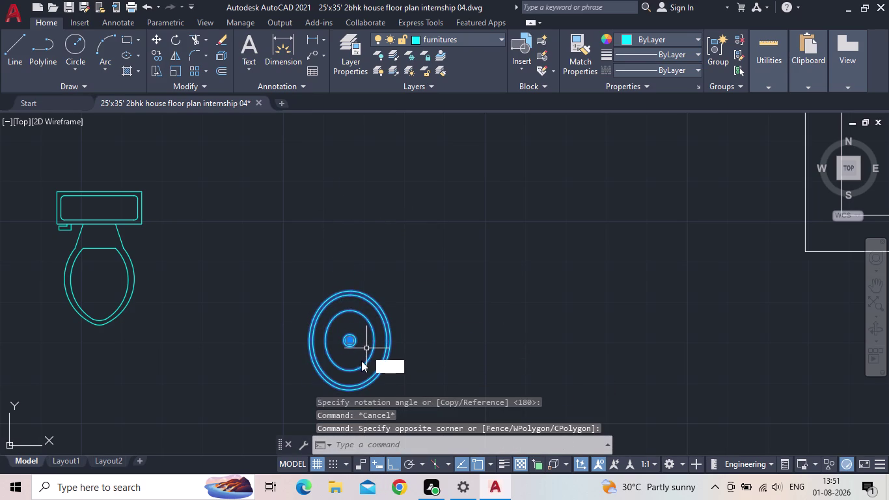
key(Return)
click(352, 339)
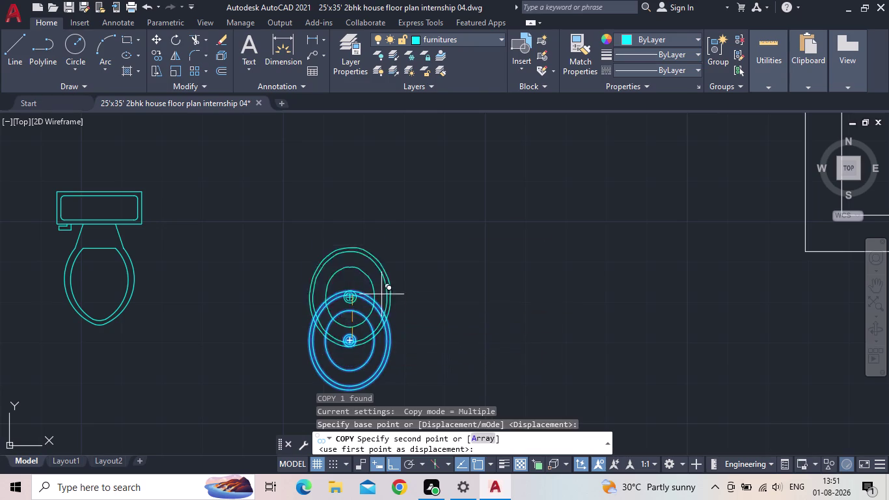
middle_drag(480, 166, 439, 254)
scroll(down, 3)
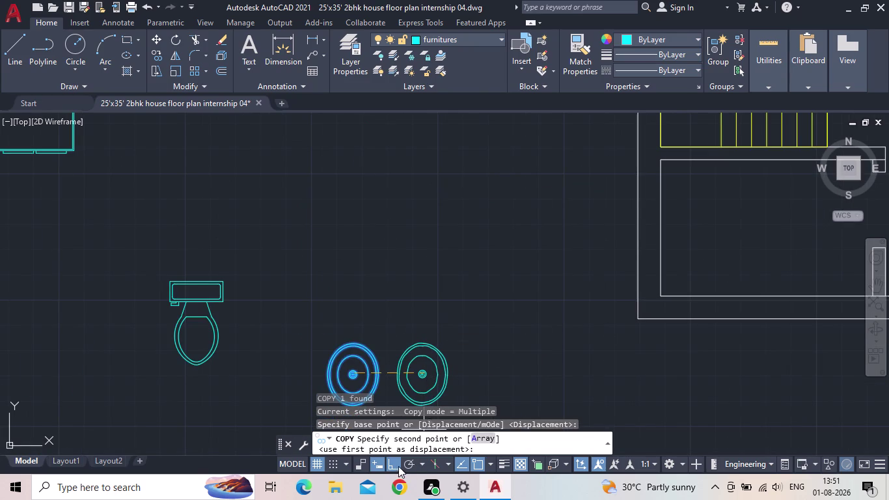
Turn Ortho off and place the basin copy in the bathroom below the WC.
click(399, 466)
middle_drag(527, 204, 433, 360)
scroll(down, 3)
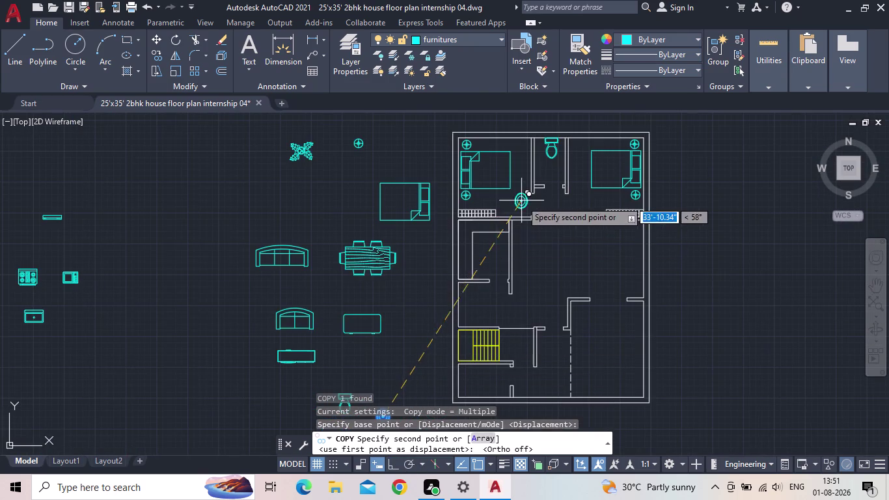
scroll(up, 3)
scroll(up, 3)
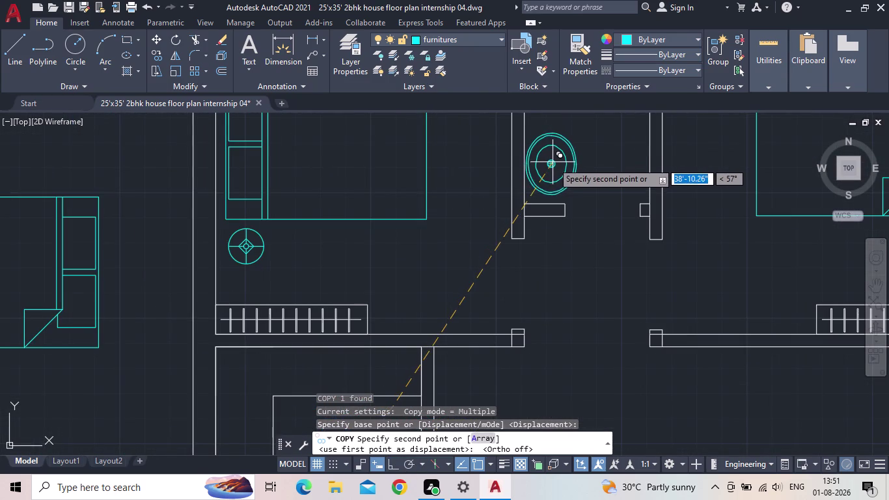
scroll(up, 3)
click(554, 160)
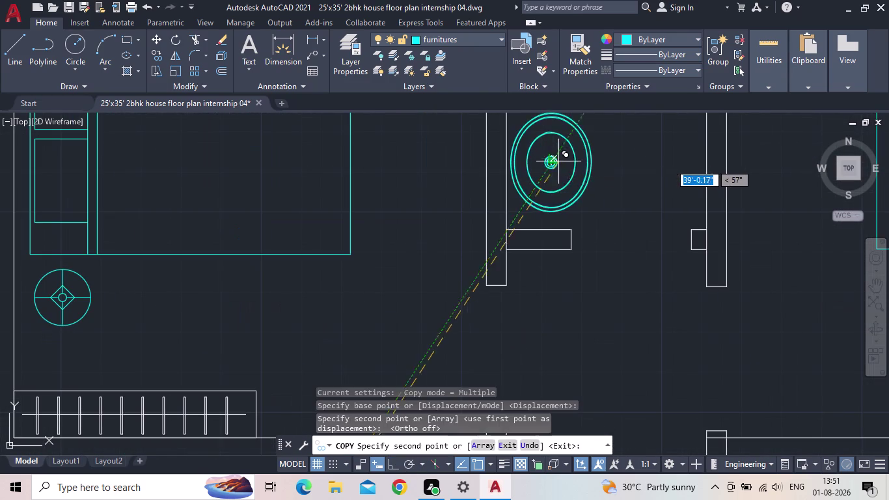
middle_drag(561, 164, 520, 234)
scroll(down, 3)
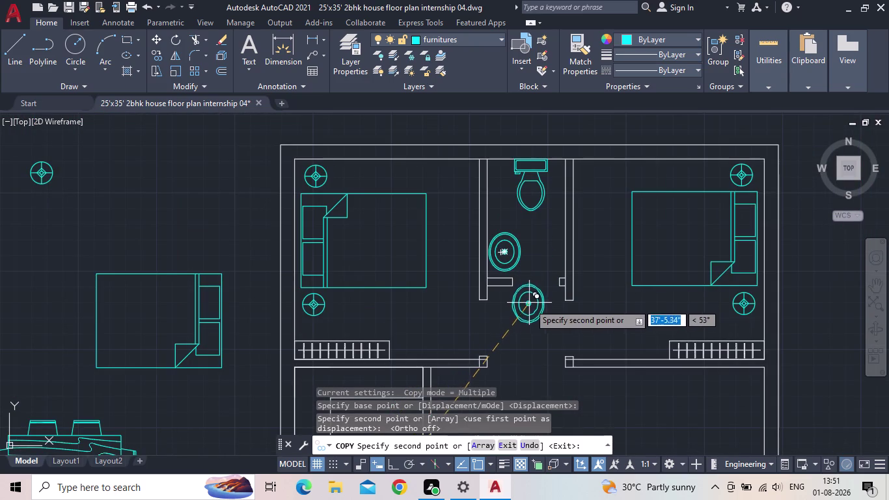
key(Escape)
Select the bathroom basin and start the SCALE command.
click(534, 269)
click(507, 252)
key(s)
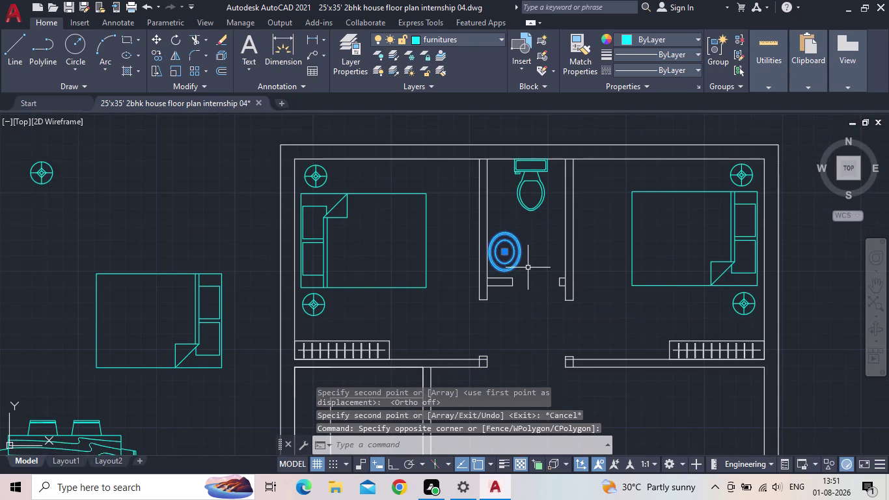
key(c)
key(space)
Scale the bathroom basin down using its centre as the base point.
scroll(up, 3)
scroll(up, 3)
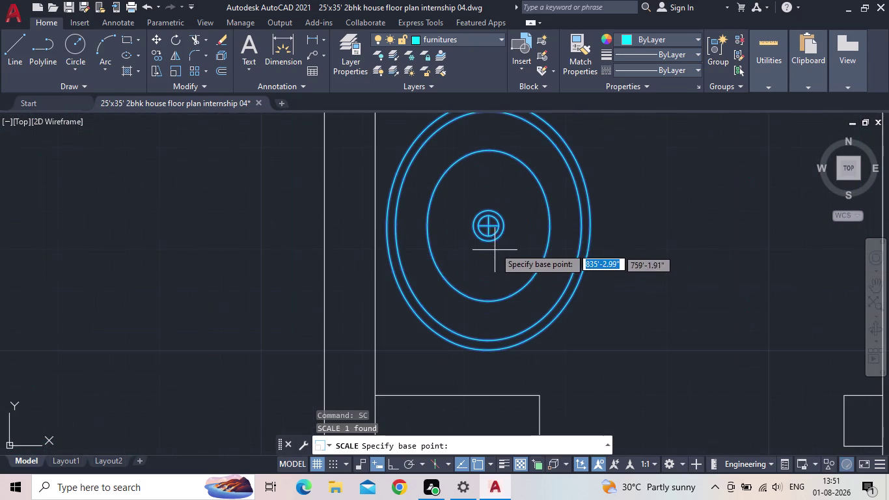
click(487, 227)
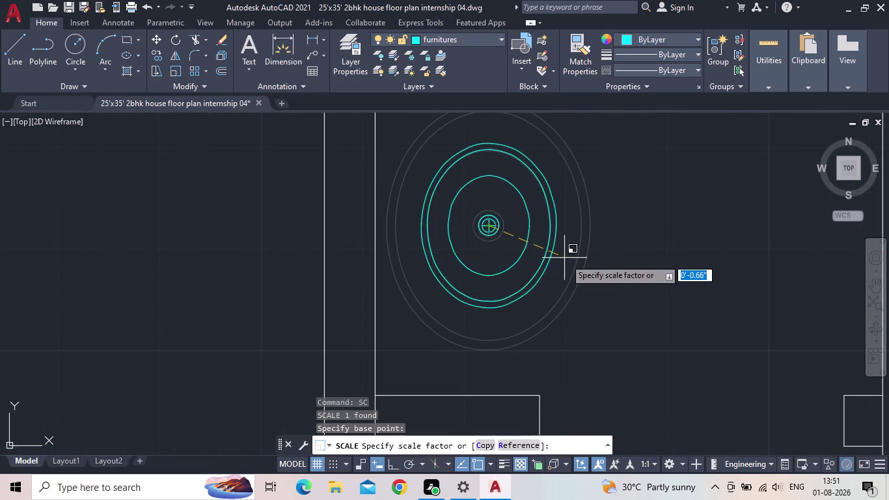
click(566, 261)
scroll(down, 3)
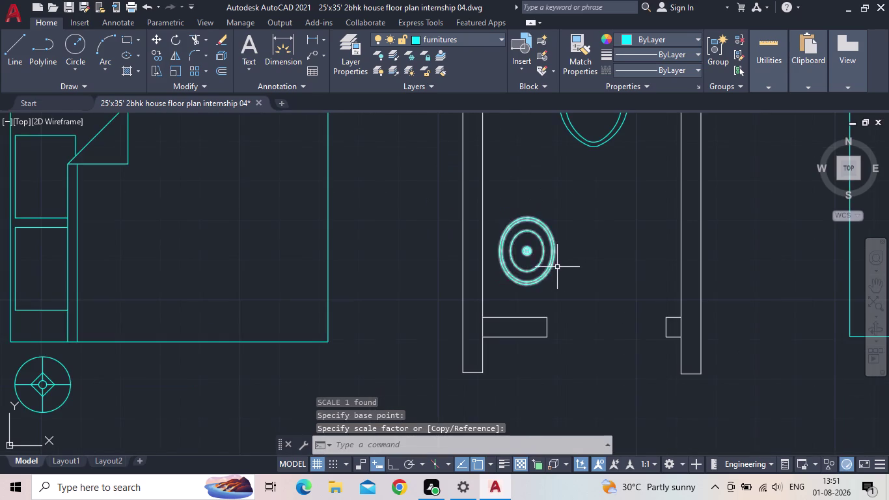
scroll(down, 3)
middle_click(562, 272)
scroll(up, 3)
scroll(up, 3)
Select the basin, pick a grip to stretch it, then cancel the stretch.
click(543, 266)
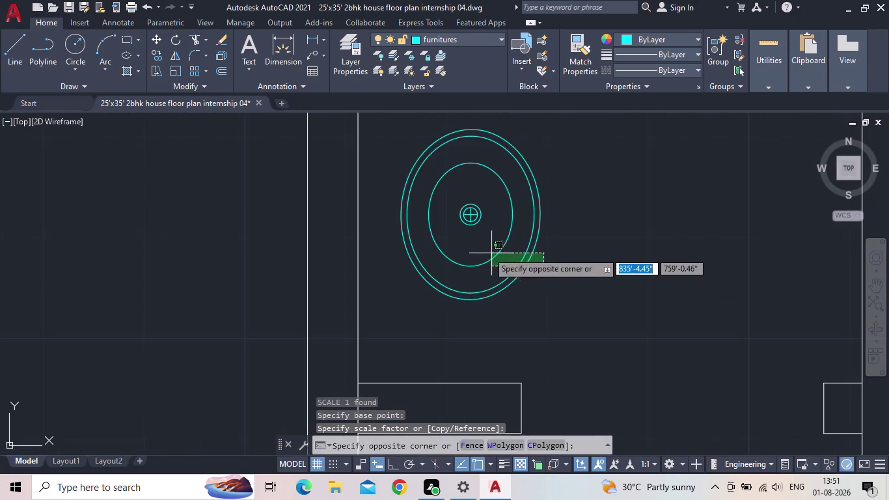
click(483, 251)
scroll(up, 3)
click(486, 186)
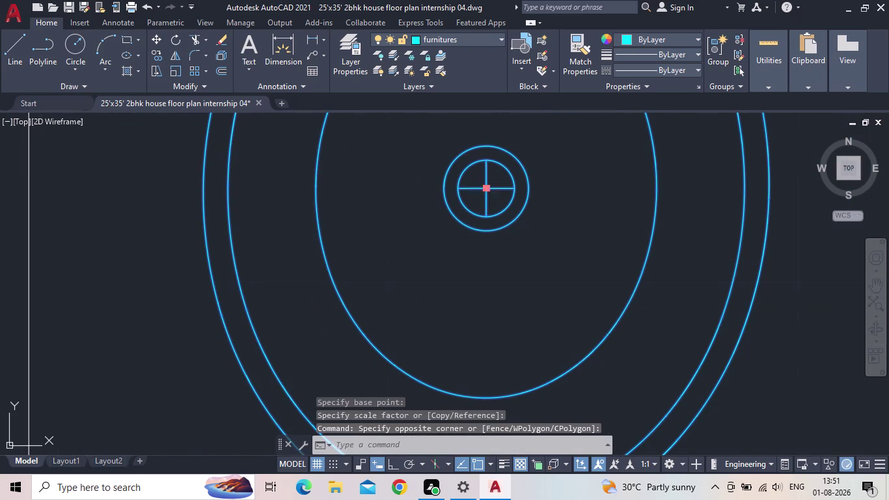
click(413, 183)
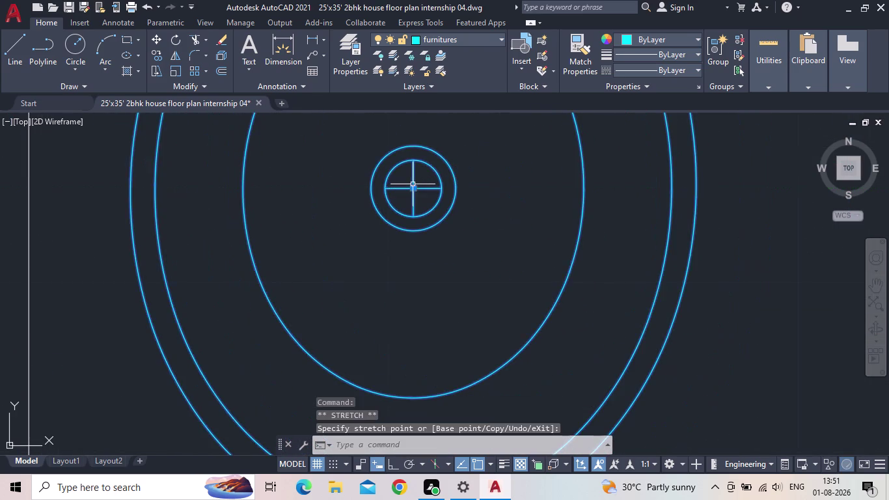
scroll(down, 3)
middle_drag(502, 206, 520, 256)
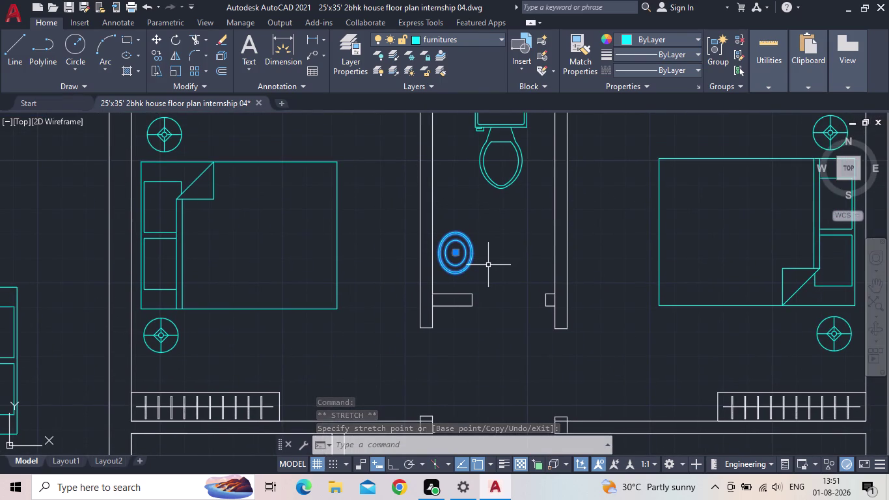
key(Escape)
Pan and zoom out to view the whole floor plan with the loose blocks.
middle_drag(500, 278, 510, 289)
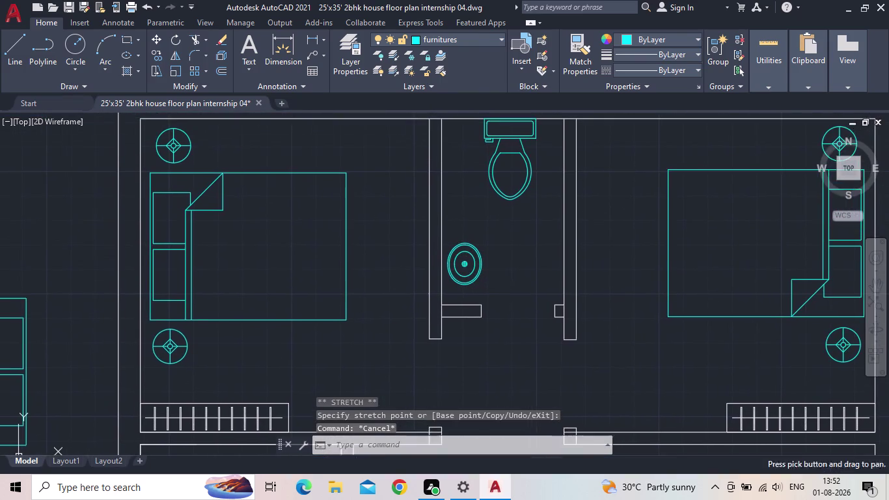
scroll(down, 3)
scroll(down, 3)
middle_drag(515, 298, 518, 234)
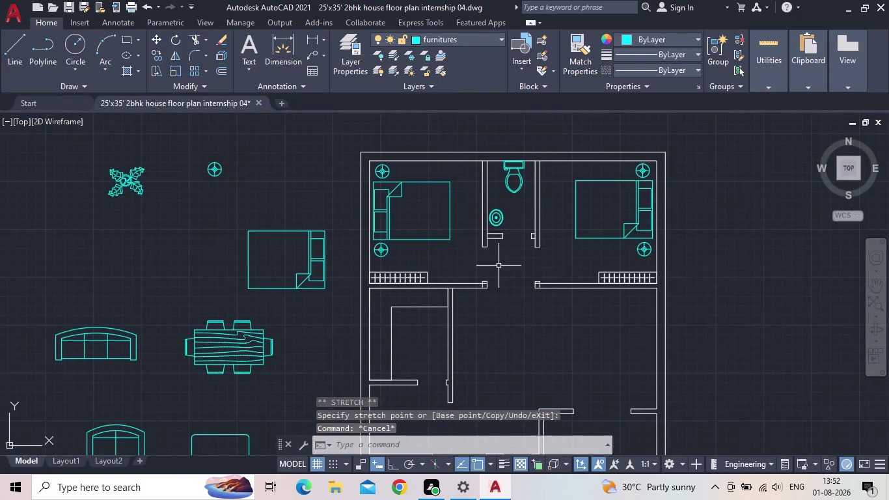
middle_drag(513, 331, 499, 264)
scroll(down, 3)
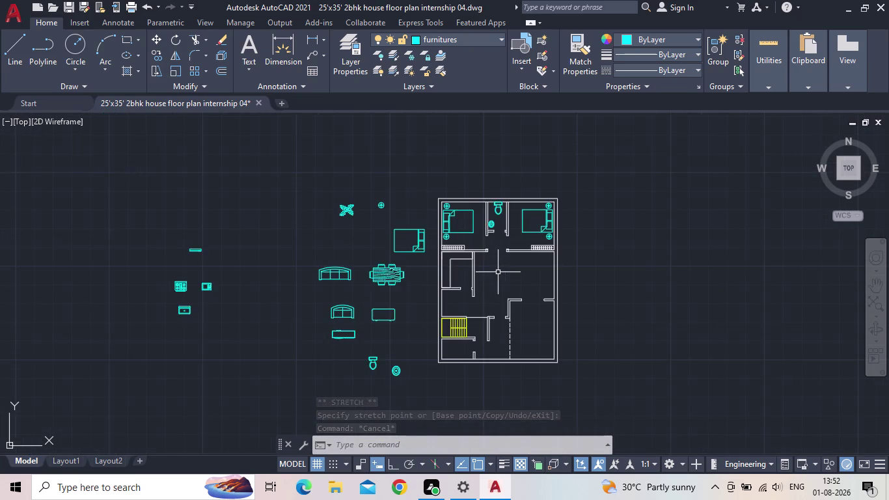
Pan to the loose WC block beside the basin and window-select it.
middle_click(498, 272)
scroll(up, 3)
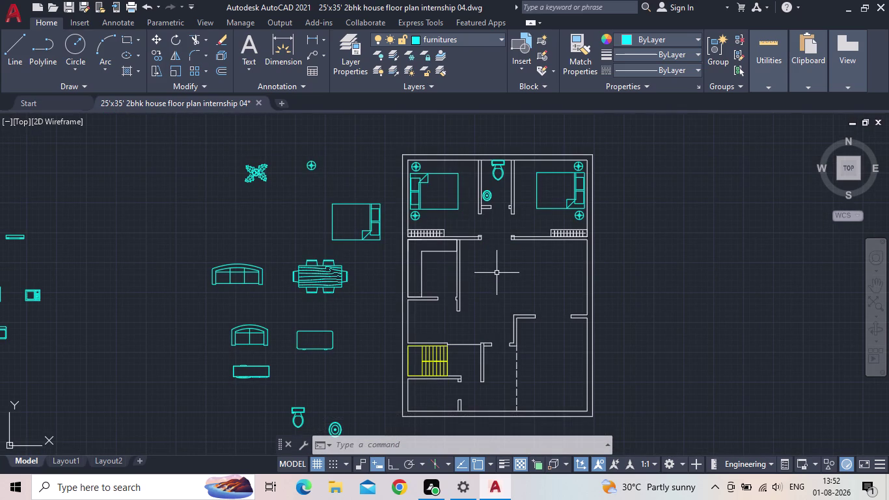
middle_drag(489, 284, 497, 264)
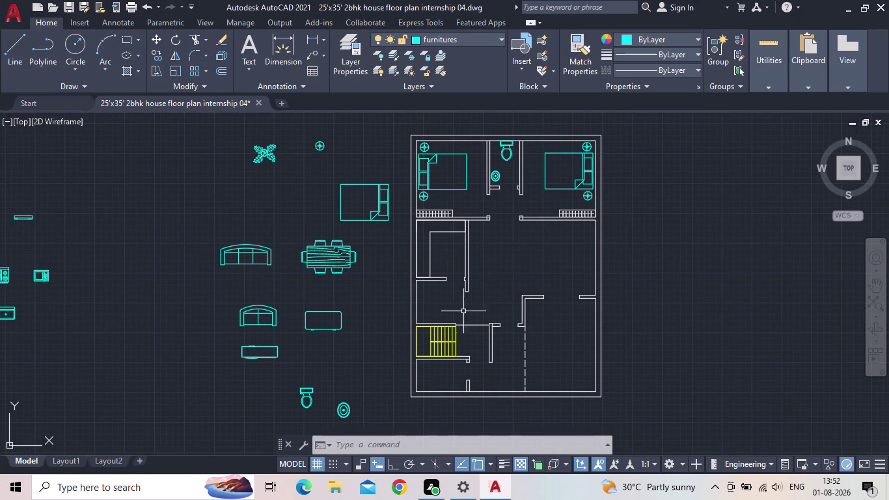
middle_drag(476, 279, 485, 246)
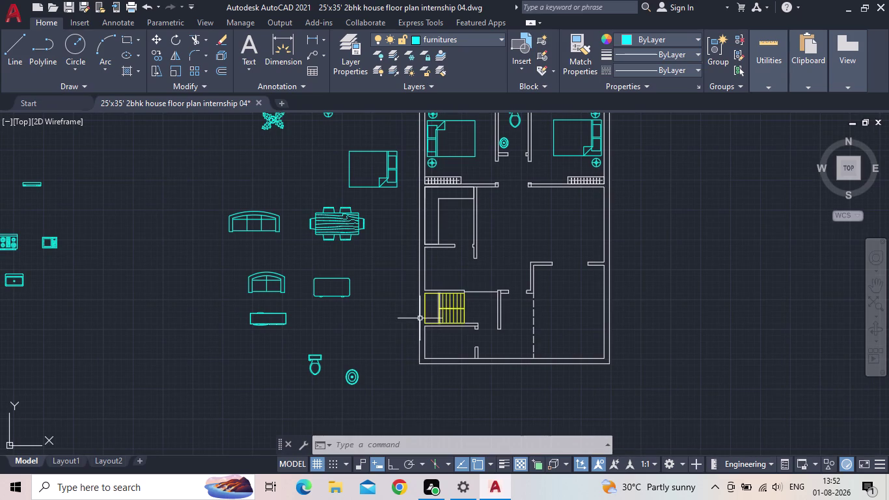
scroll(up, 3)
drag(314, 379, 300, 365)
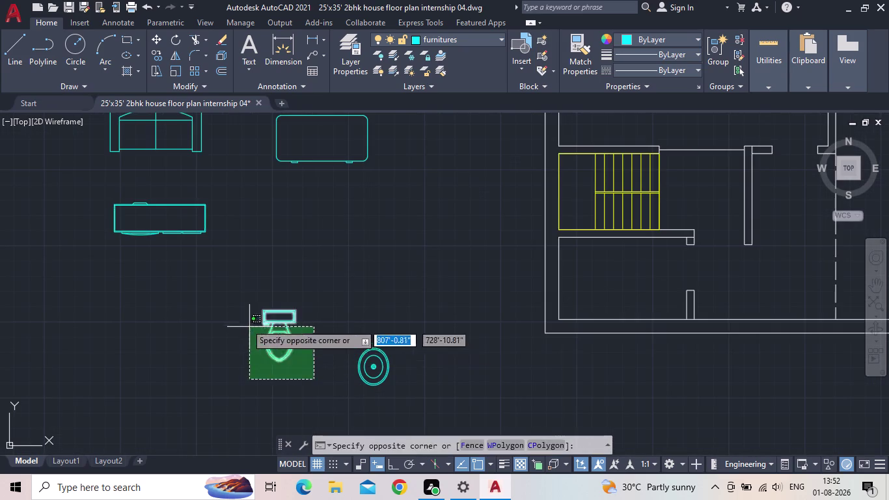
click(246, 323)
click(392, 463)
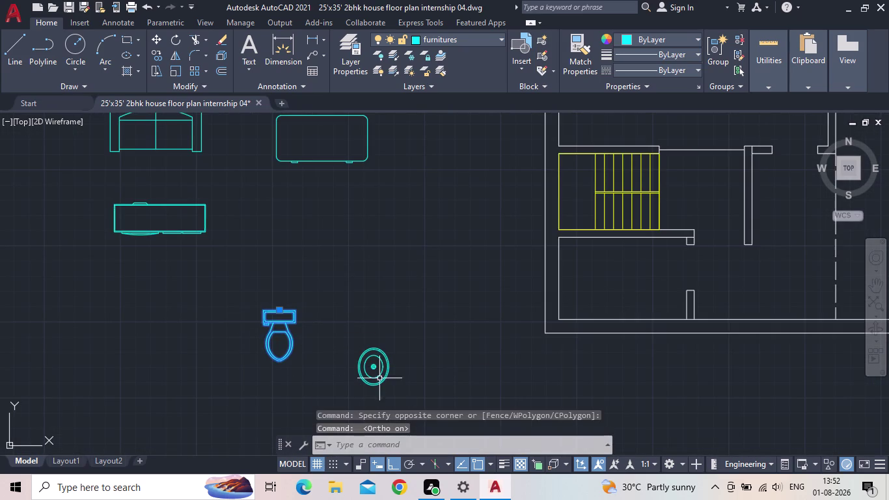
Rotate the spare WC 90° about its cistern so the tank faces left.
key(r)
key(o)
key(Return)
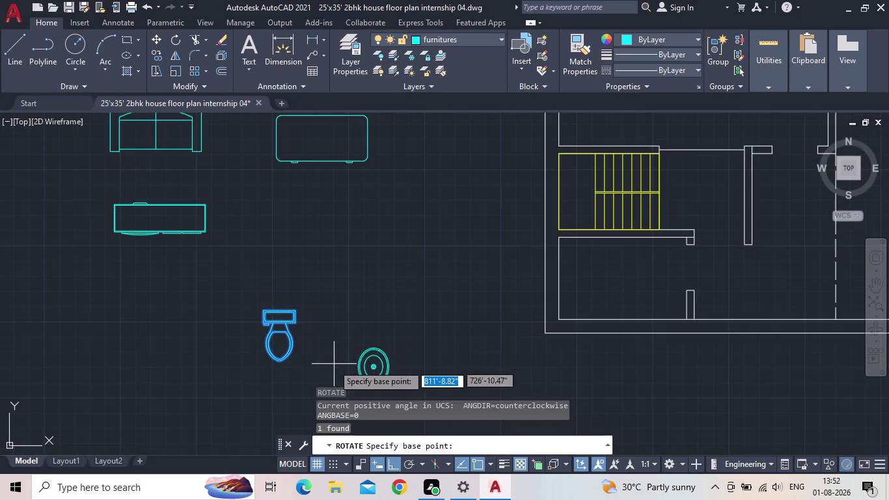
scroll(up, 3)
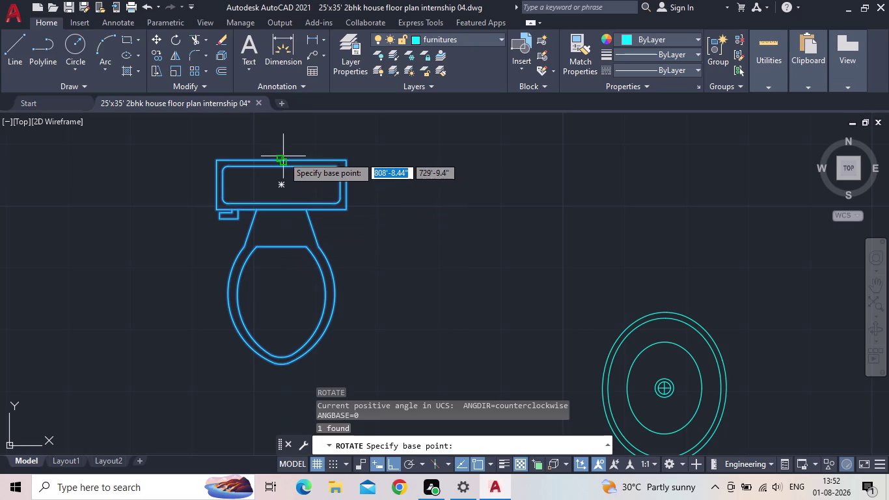
click(283, 157)
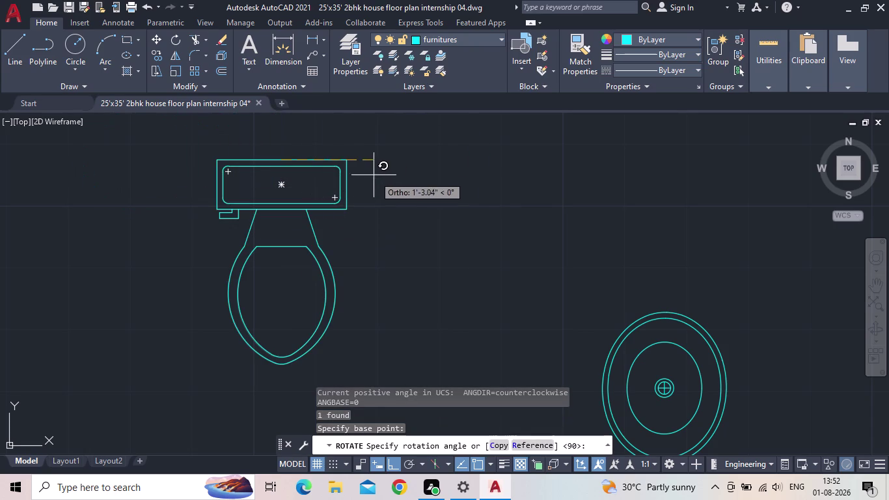
middle_drag(314, 160, 347, 278)
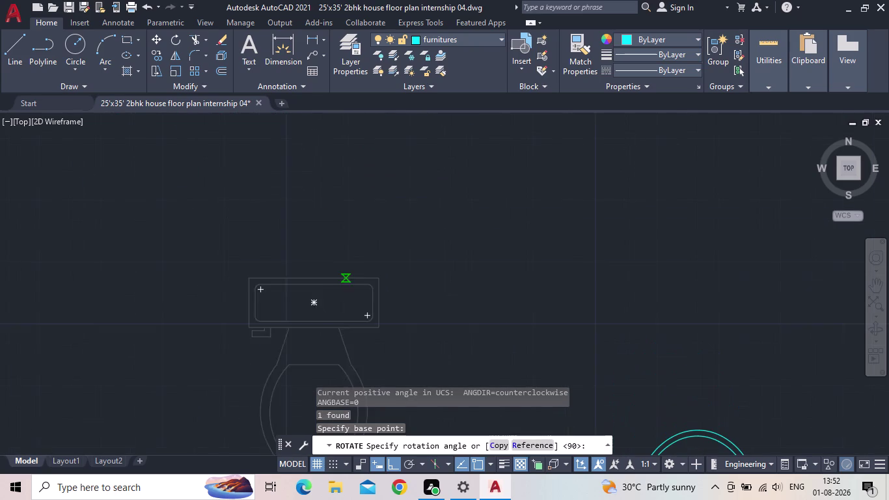
click(310, 166)
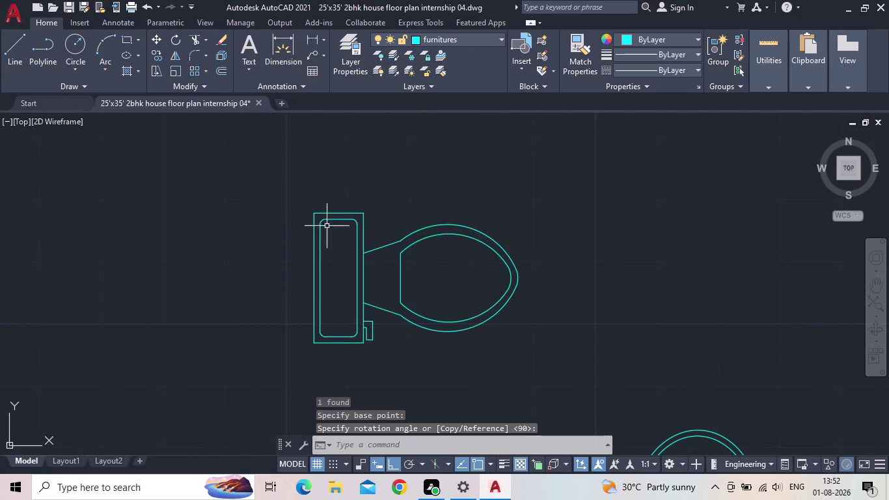
scroll(down, 3)
key(Escape)
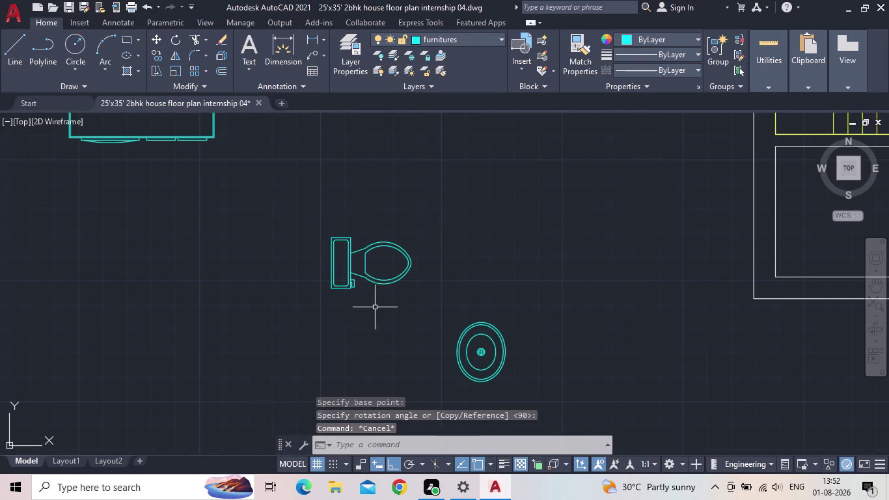
Copy the rotated WC, using its cistern as the base point.
key(c)
key(o)
key(Return)
drag(371, 317, 358, 293)
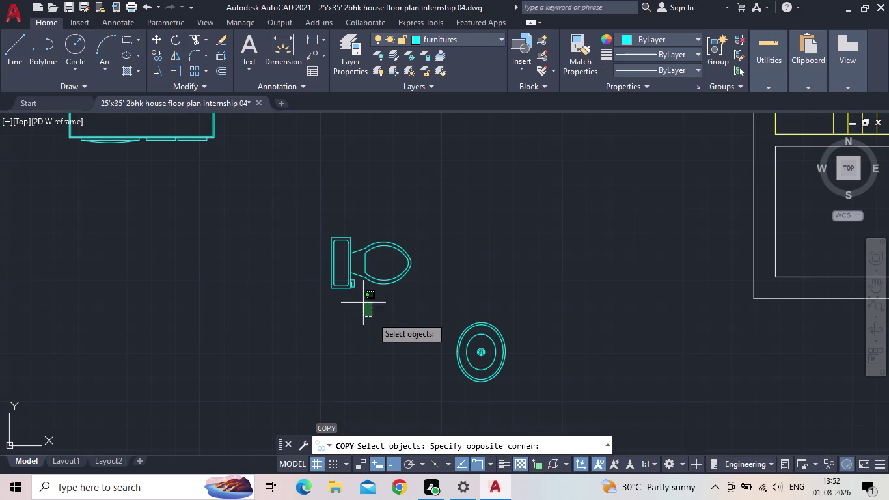
click(285, 223)
key(space)
scroll(up, 3)
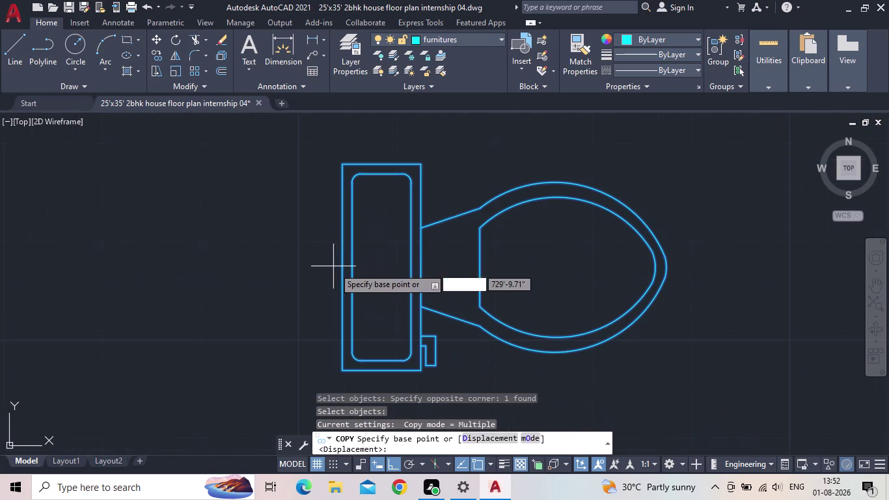
click(343, 271)
Place the WC copy against the left wall of the bathroom below the staircase.
middle_drag(575, 215, 426, 220)
scroll(down, 3)
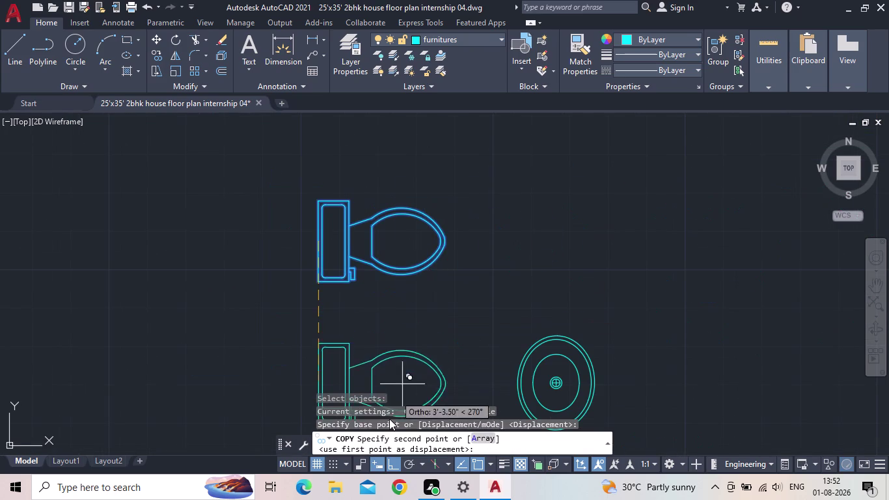
click(391, 464)
middle_drag(537, 194, 358, 254)
scroll(down, 3)
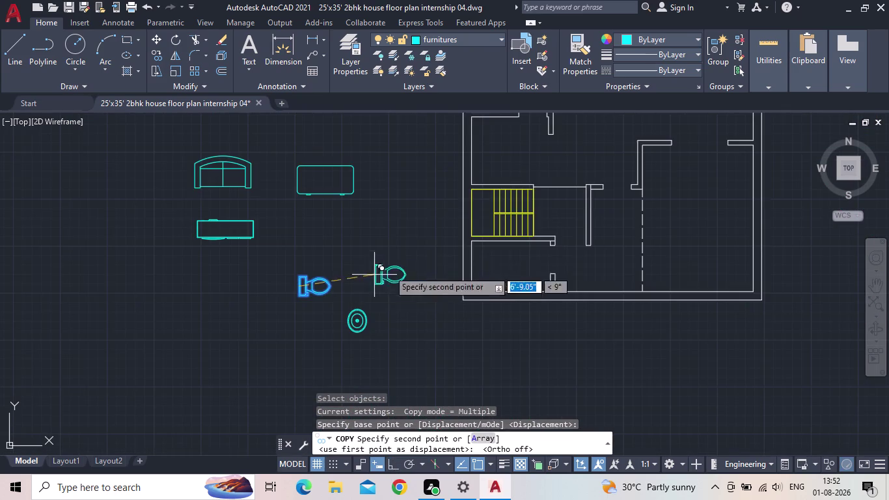
scroll(up, 3)
scroll(up, 3)
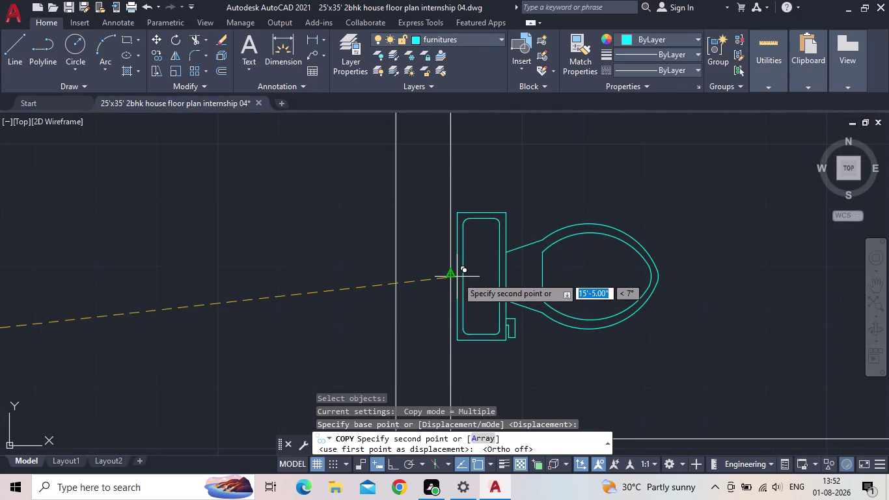
scroll(down, 3)
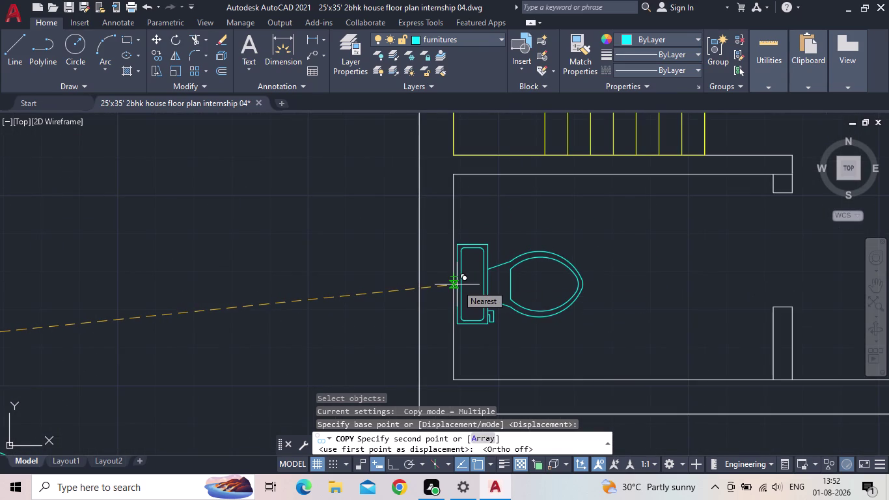
click(458, 285)
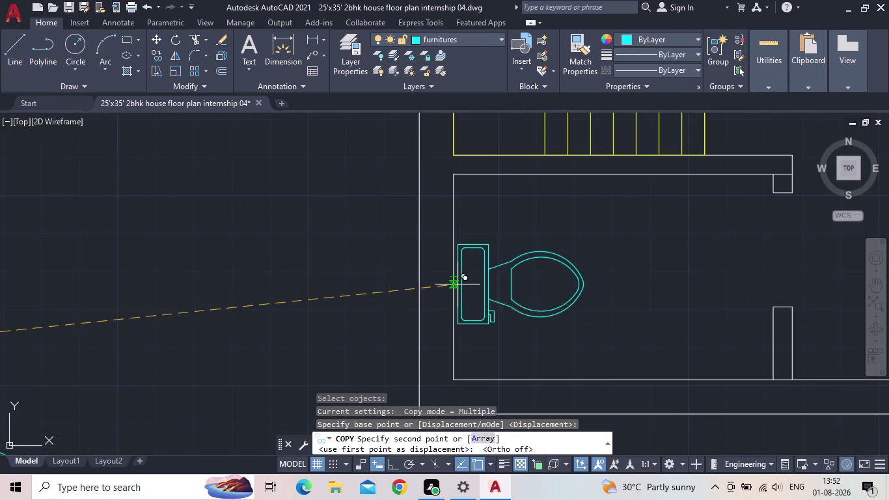
scroll(down, 3)
key(Escape)
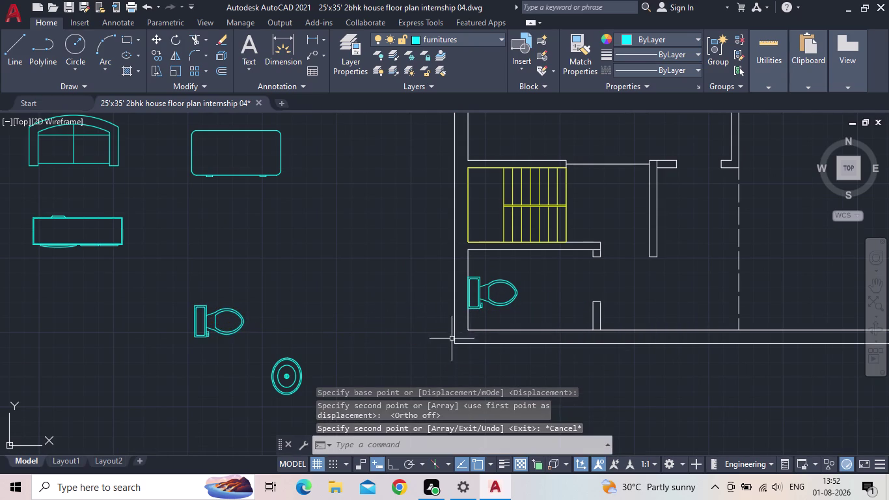
Select the loose basin block and start rotating it with RO.
middle_drag(462, 323, 304, 288)
scroll(down, 3)
scroll(up, 3)
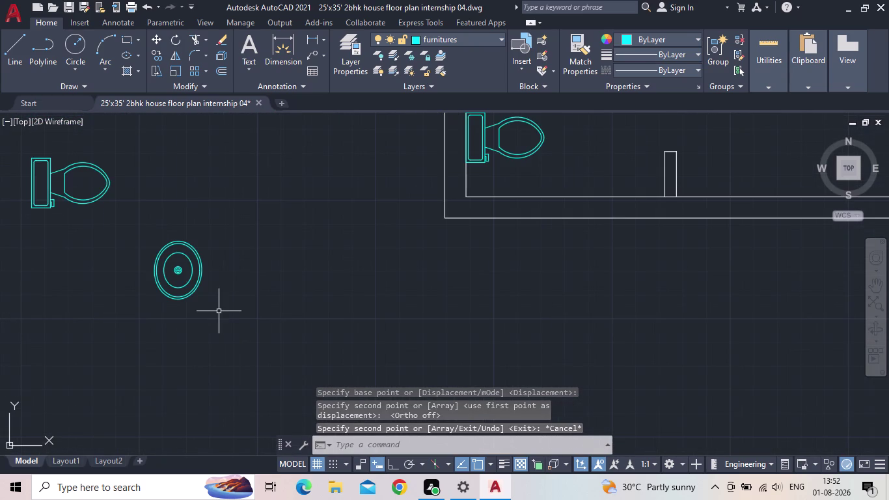
click(218, 311)
click(124, 239)
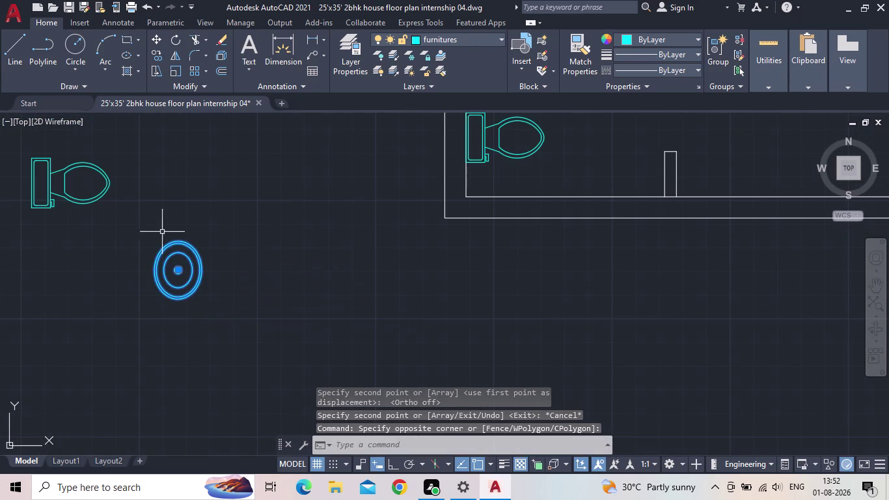
key(r)
key(o)
key(Return)
scroll(up, 3)
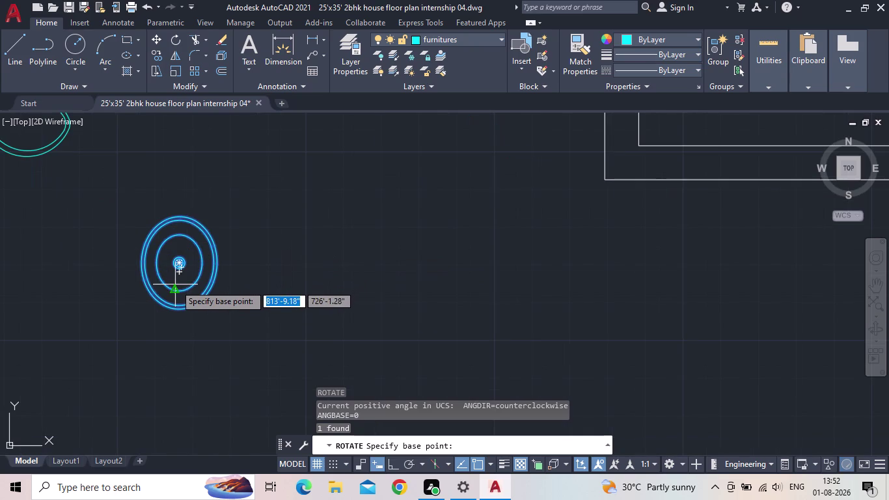